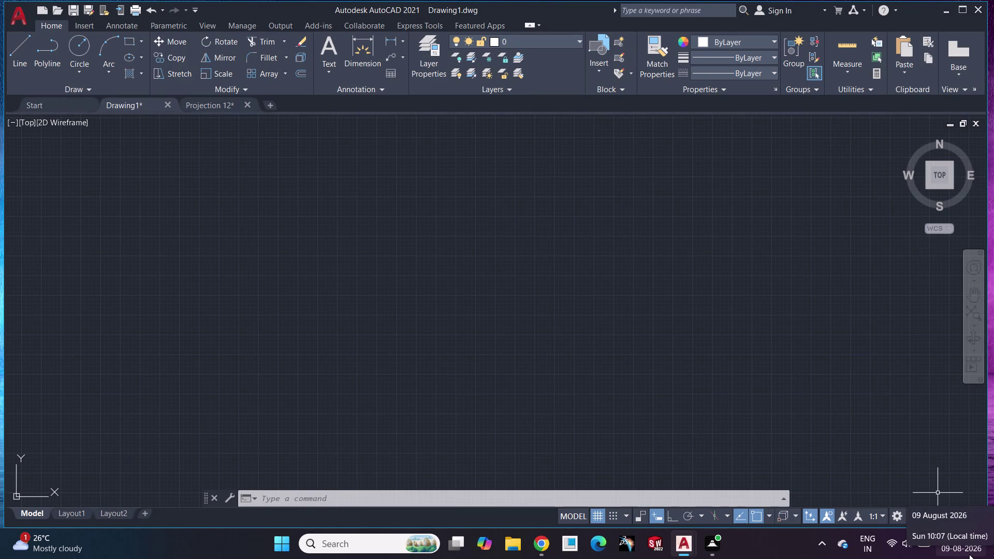
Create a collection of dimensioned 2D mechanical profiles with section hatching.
Draw the outer circle with radius 78.
click(74, 44)
click(370, 268)
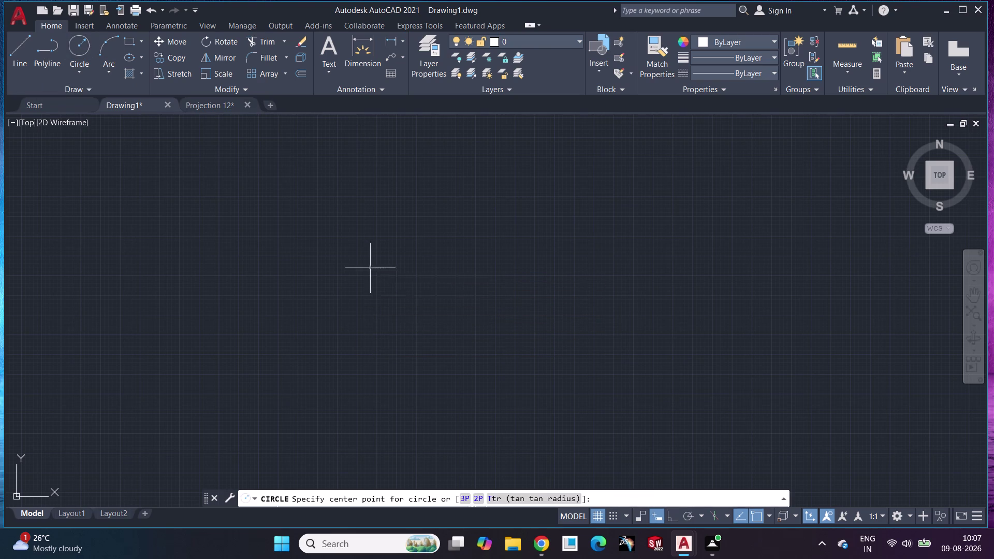
scroll(up, 3)
scroll(down, 3)
scroll(up, 3)
middle_drag(394, 312, 420, 346)
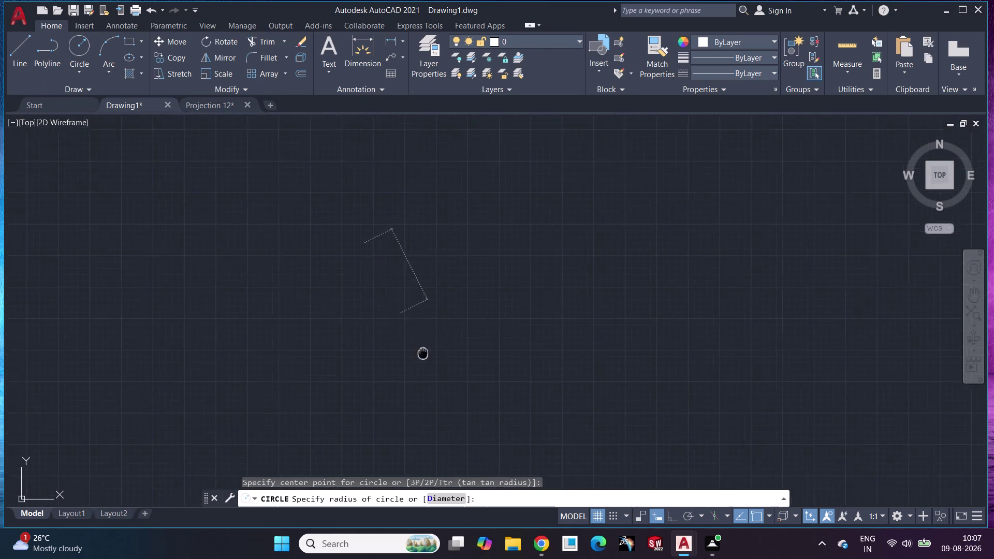
middle_drag(419, 346, 446, 401)
scroll(down, 3)
scroll(down, 3)
middle_drag(444, 386, 418, 327)
scroll(up, 3)
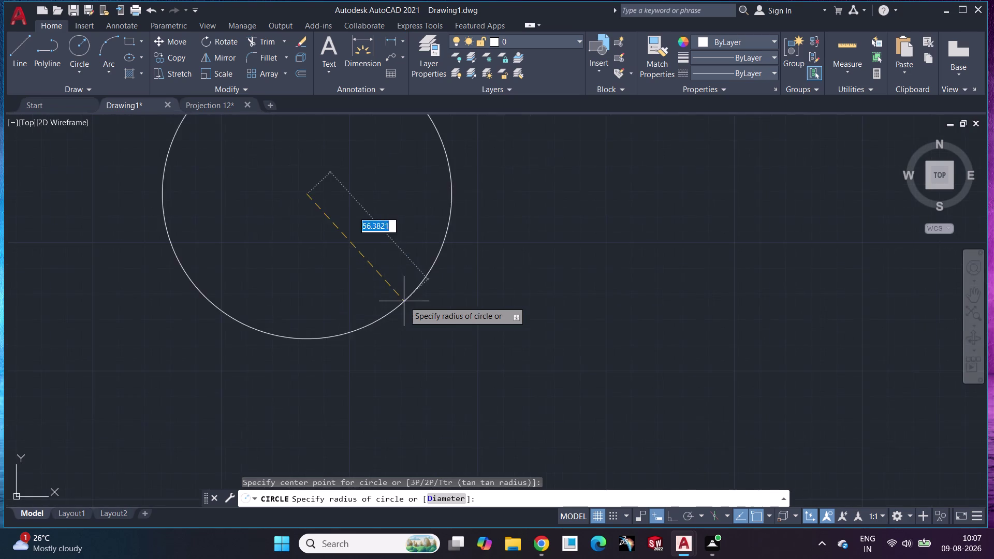
middle_drag(404, 301, 465, 371)
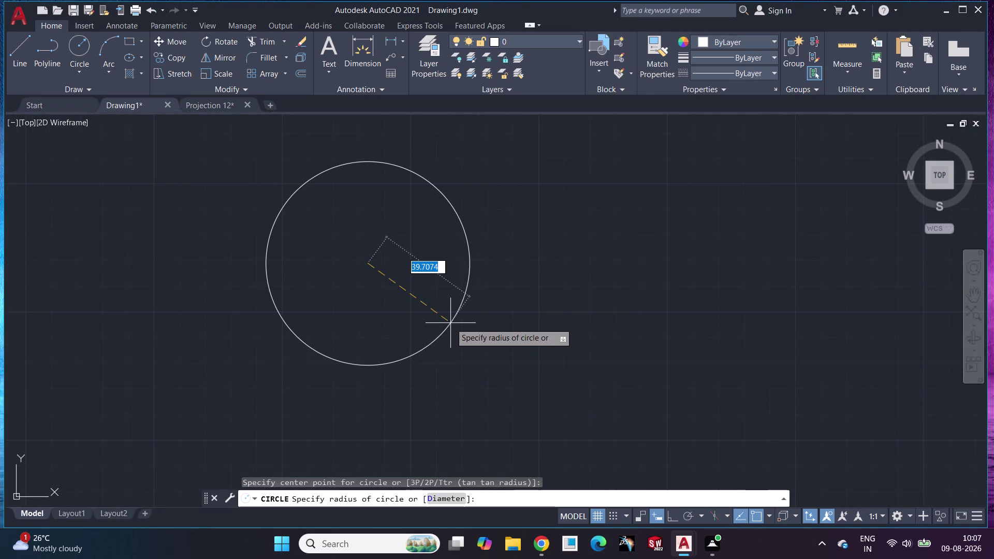
text(78)
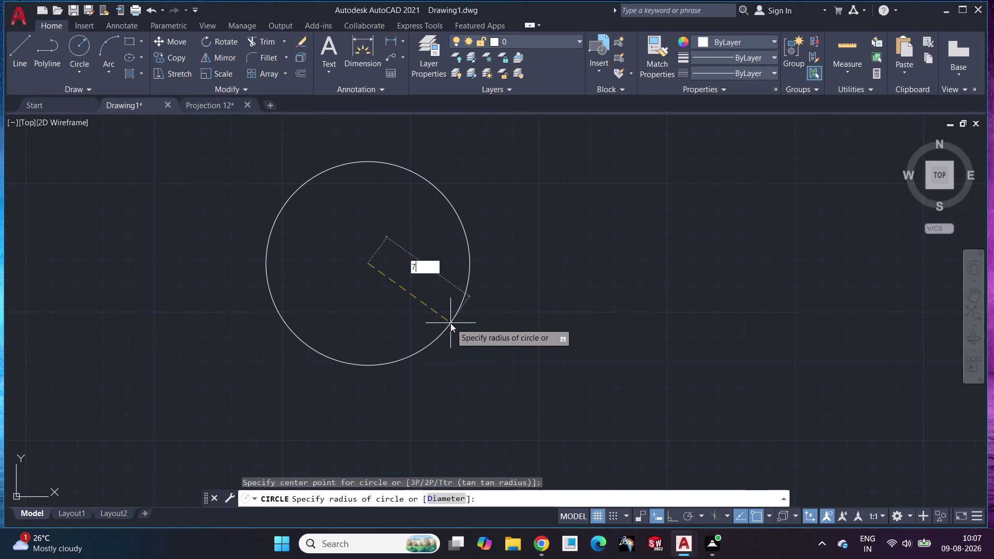
key(Return)
scroll(down, 3)
scroll(up, 3)
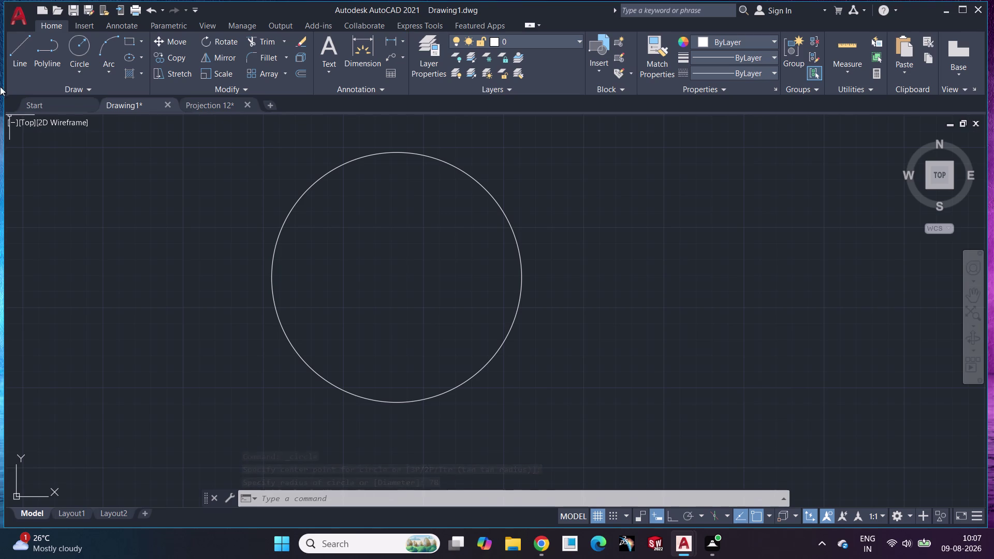
Add a radius-58 circle on the same center as the first circle.
click(87, 46)
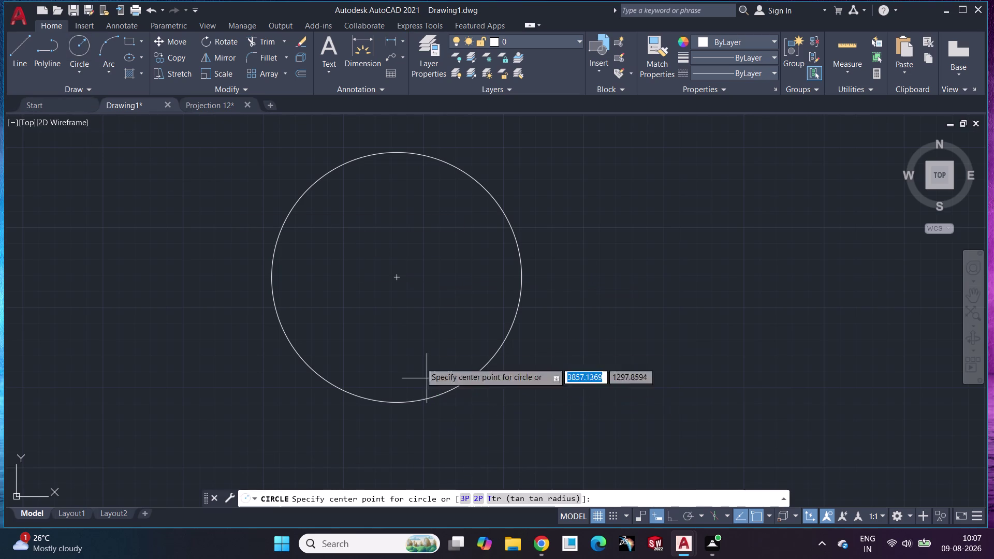
click(399, 277)
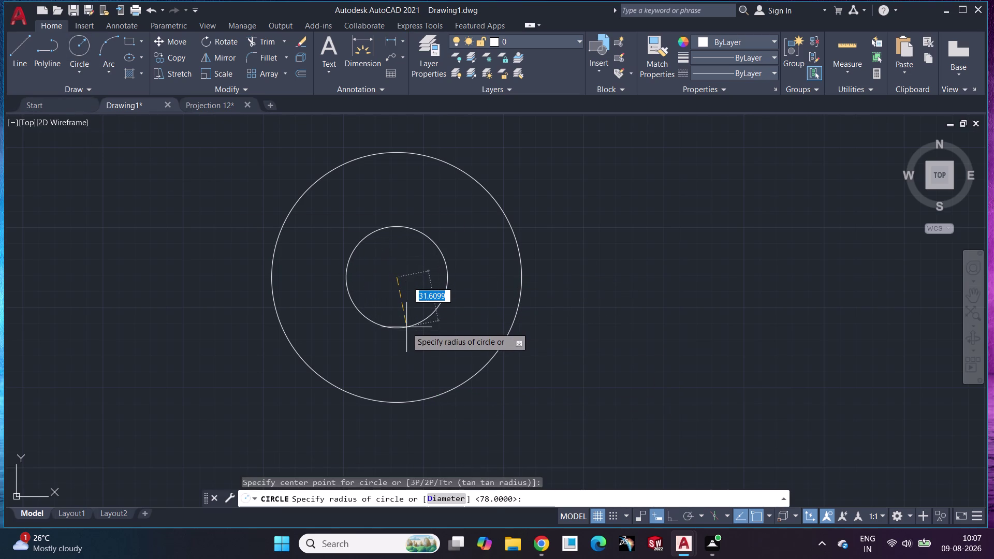
text(58)
key(Return)
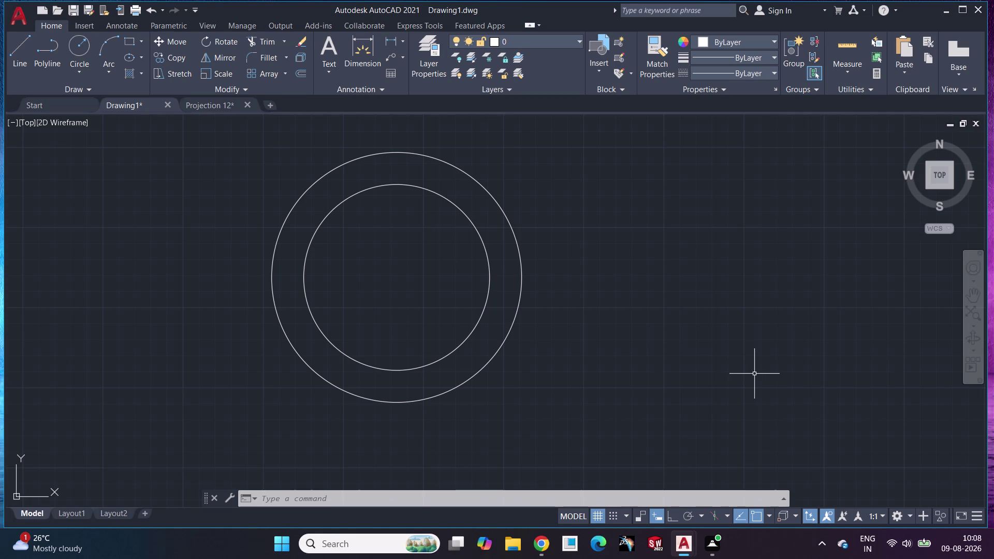
Select the inner circle, view its context menu, then clear the selection.
click(462, 210)
right_click(462, 210)
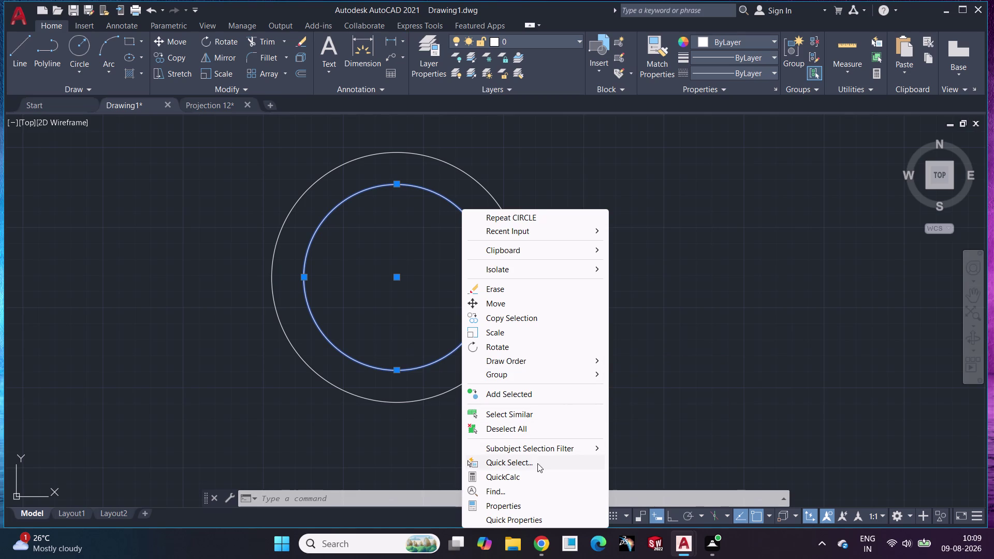
click(283, 475)
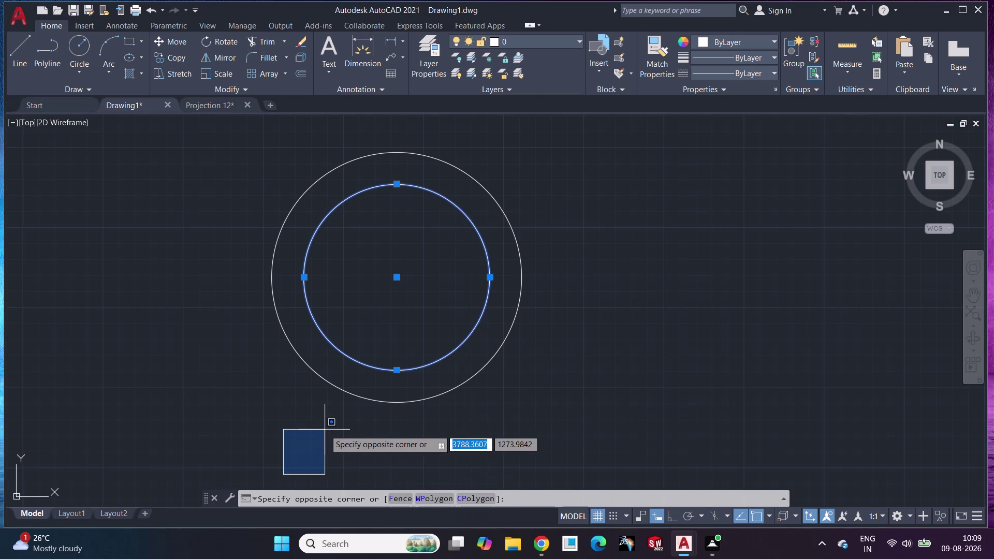
key(Escape)
key(Escape)
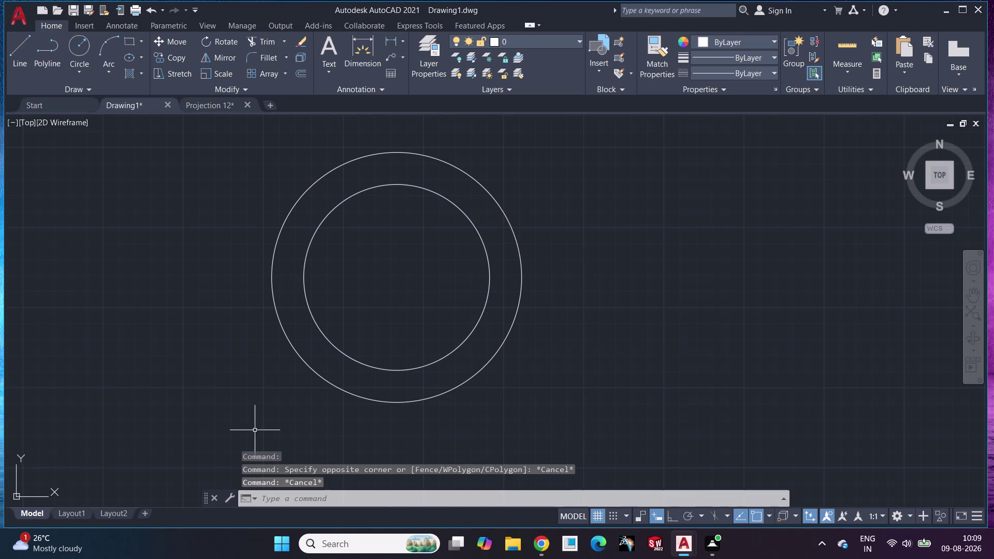
Draw the vertical center line from above to below the circles.
click(20, 48)
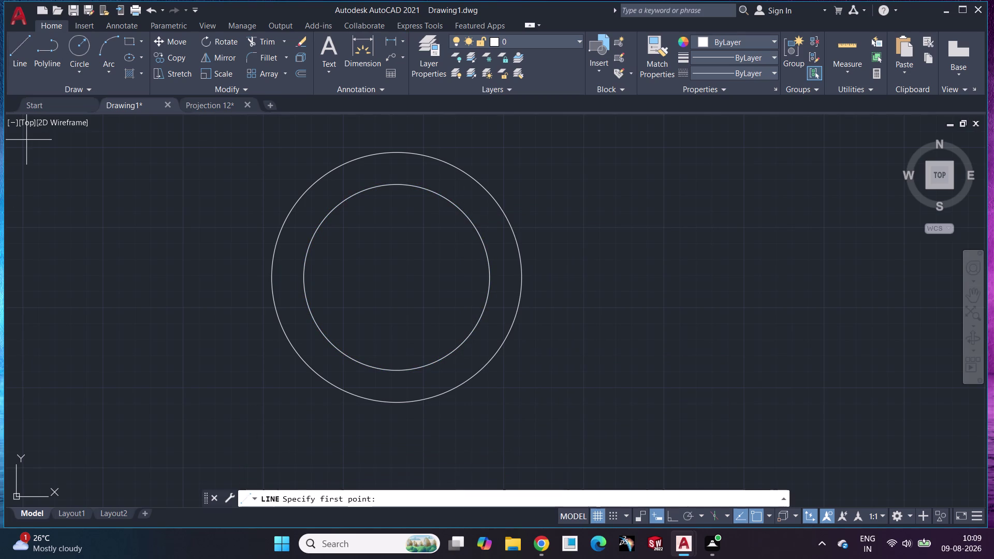
click(395, 121)
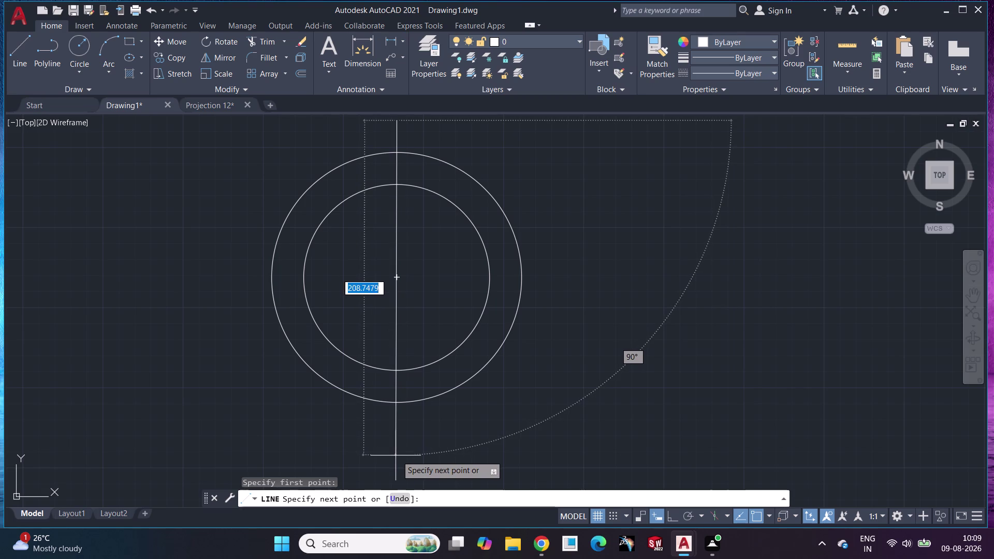
click(397, 455)
key(Escape)
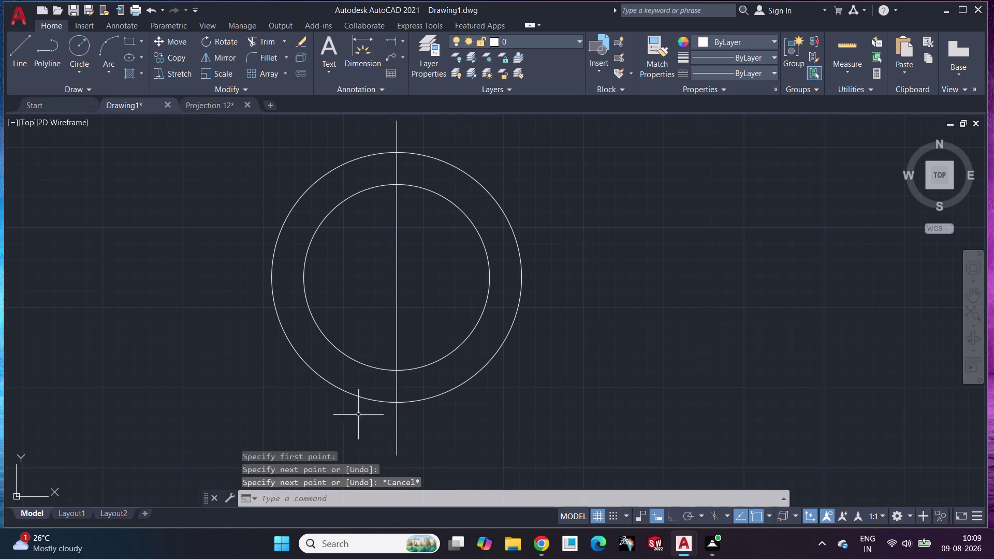
Draw the horizontal center line from left to right of the circles.
click(31, 40)
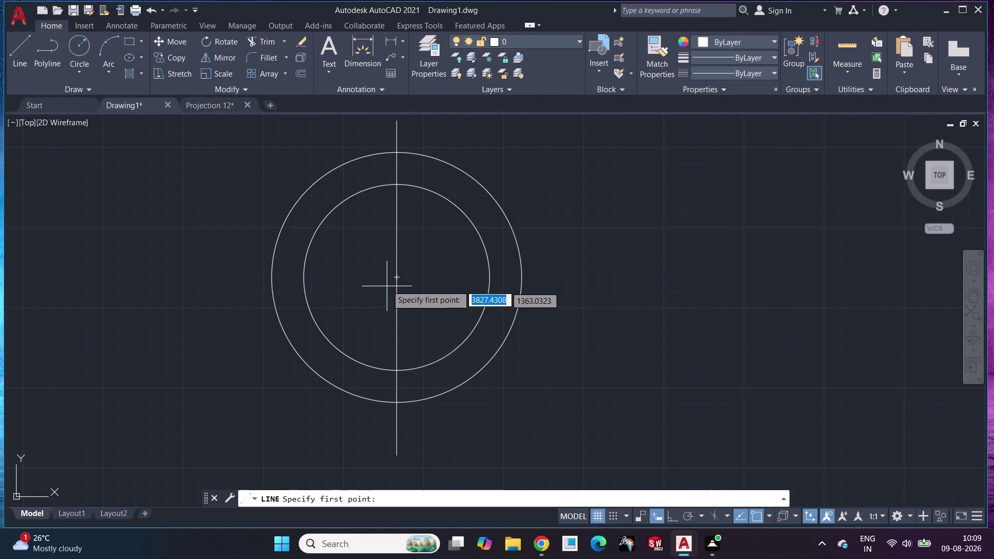
click(242, 277)
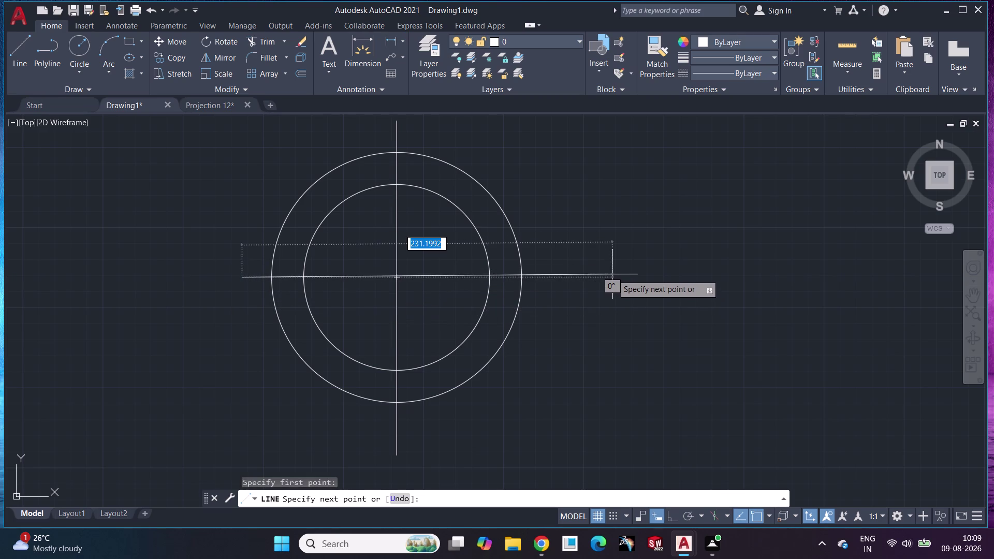
click(613, 277)
key(Escape)
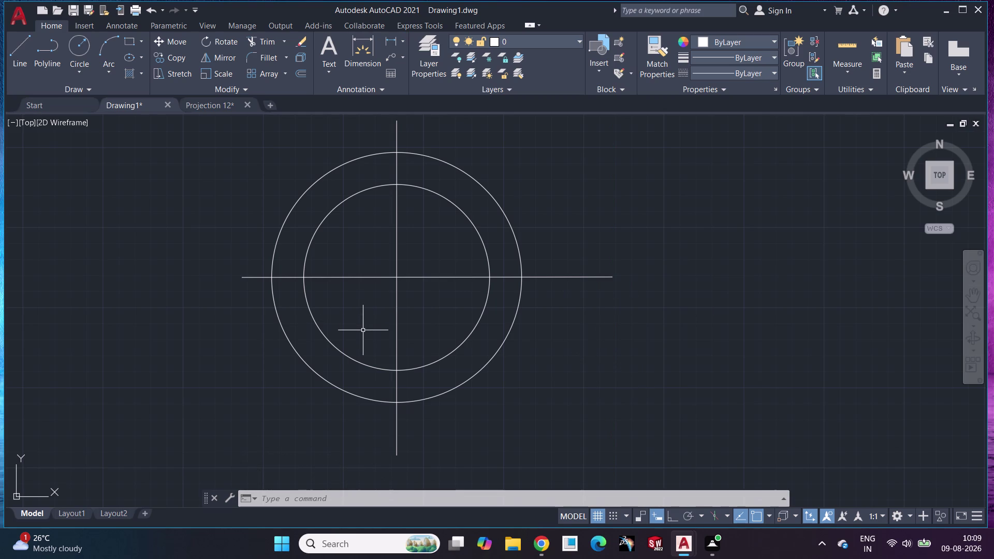
click(79, 50)
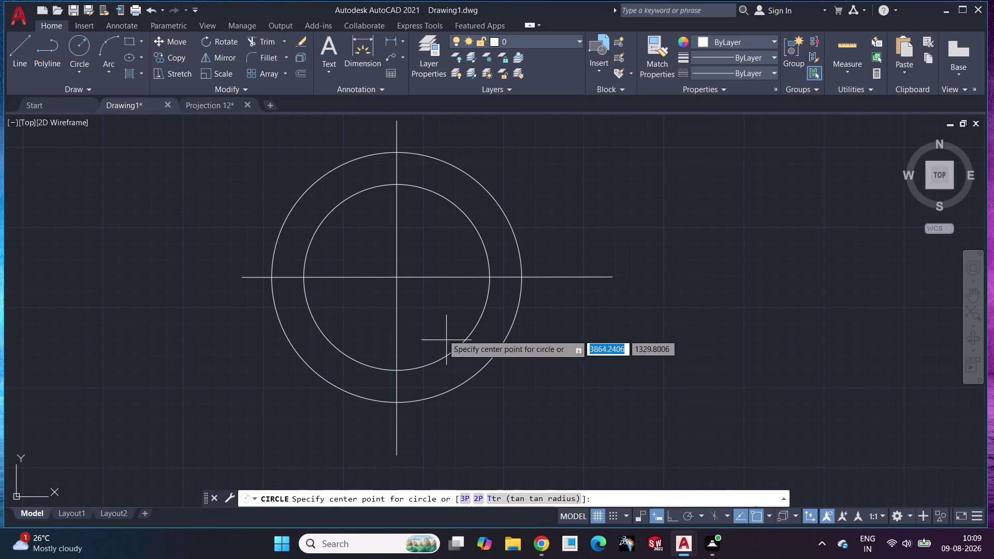
Undo a misdrawn circle and draw a radius-32 circle at the line crossing.
click(394, 277)
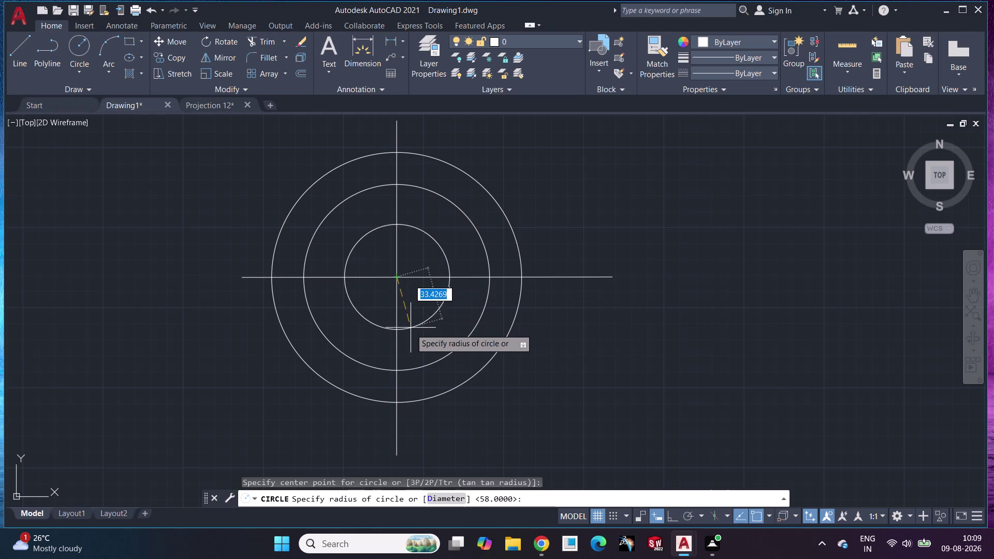
click(411, 330)
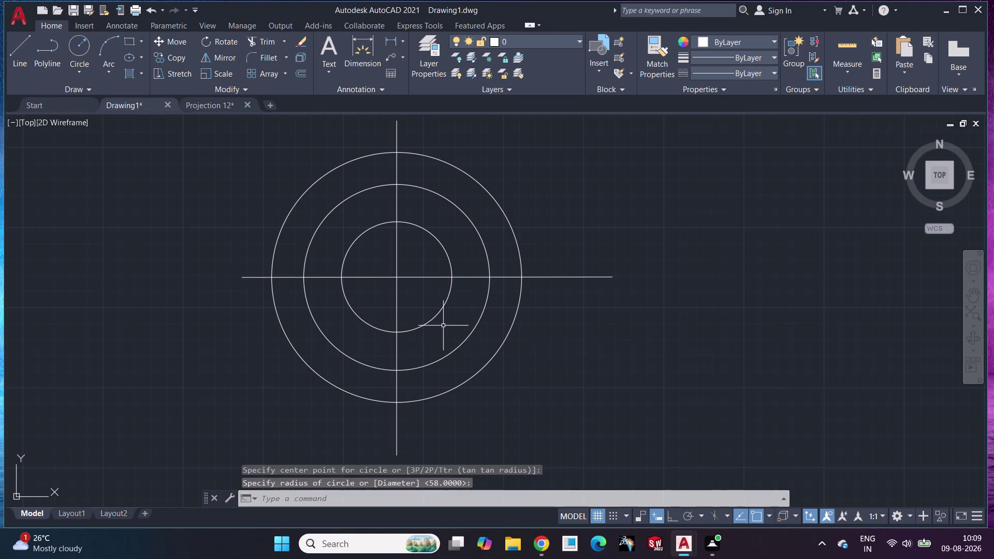
key(ctrl+z)
click(66, 53)
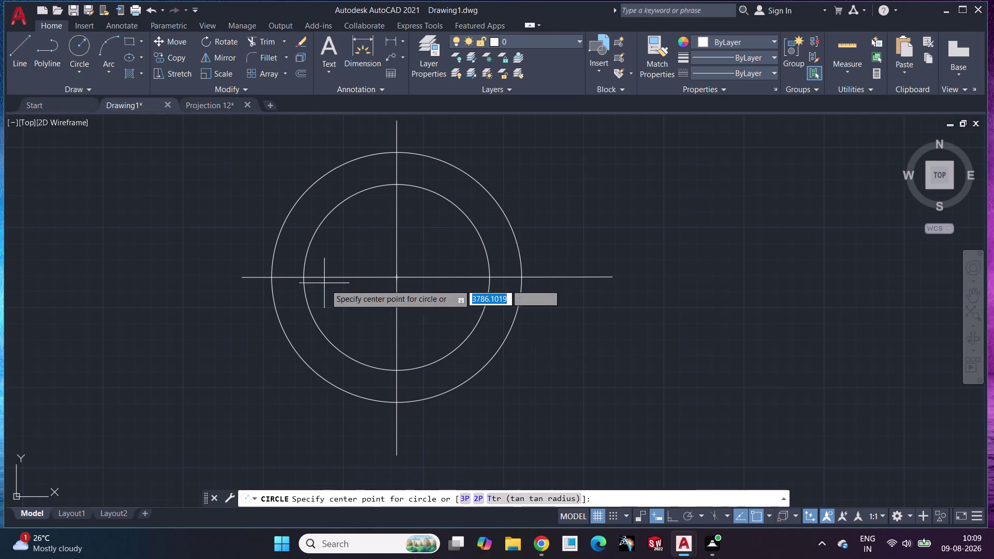
click(396, 279)
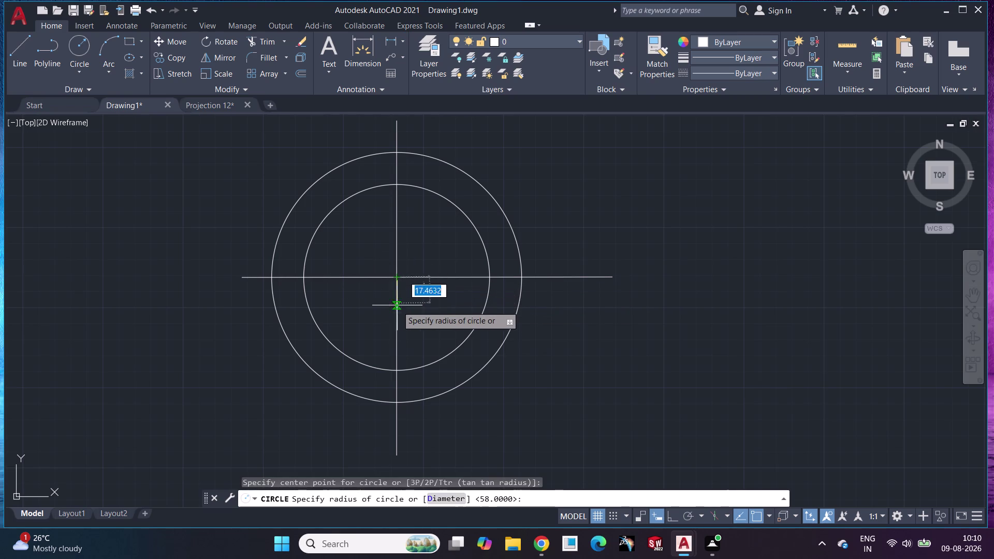
text(32)
key(Return)
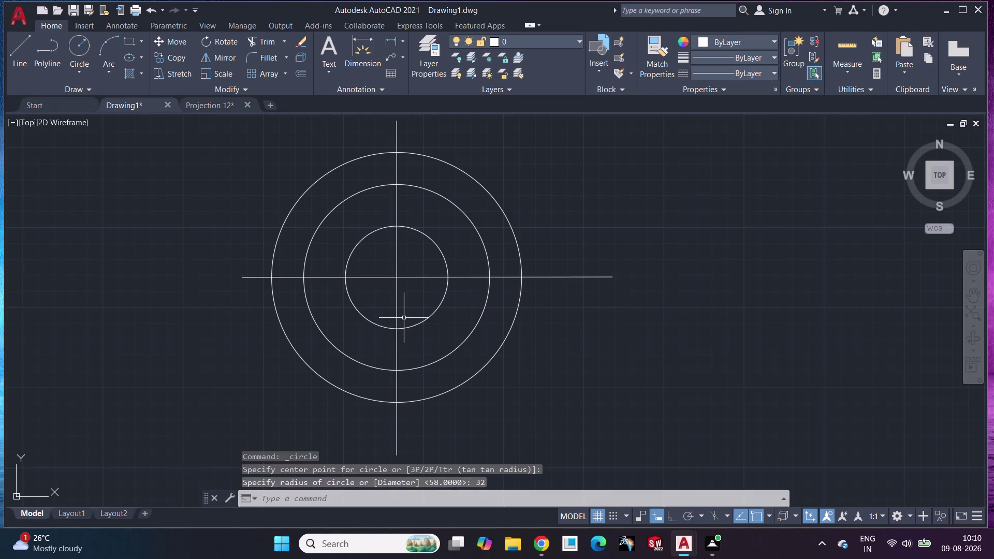
Draw a radius-14 circle centred near the top of the vertical center line.
click(75, 51)
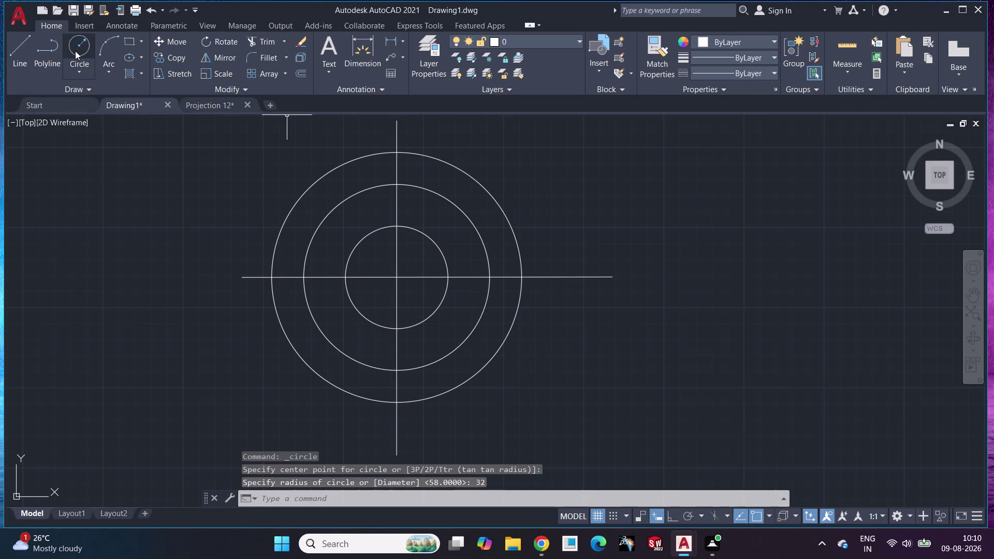
click(397, 183)
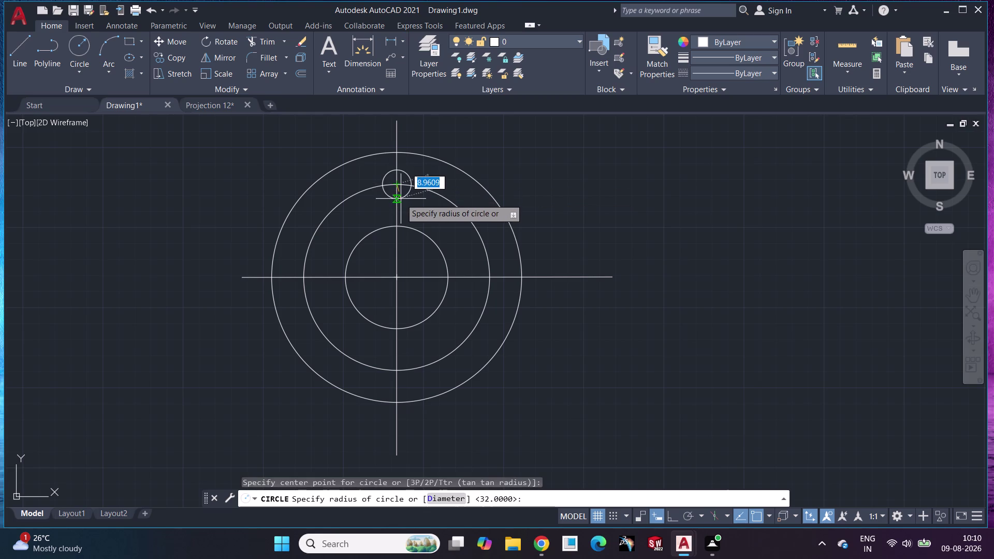
text(14)
key(Return)
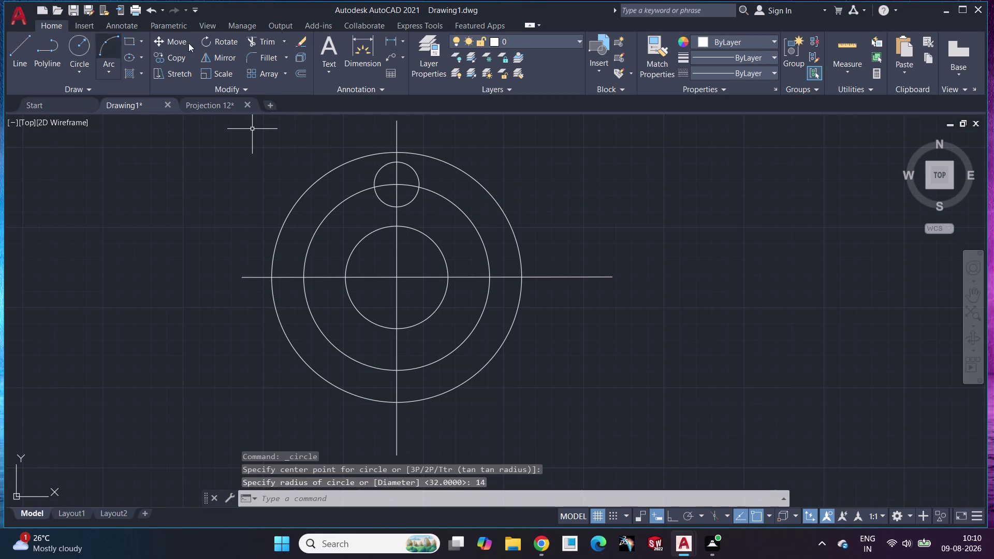
click(358, 51)
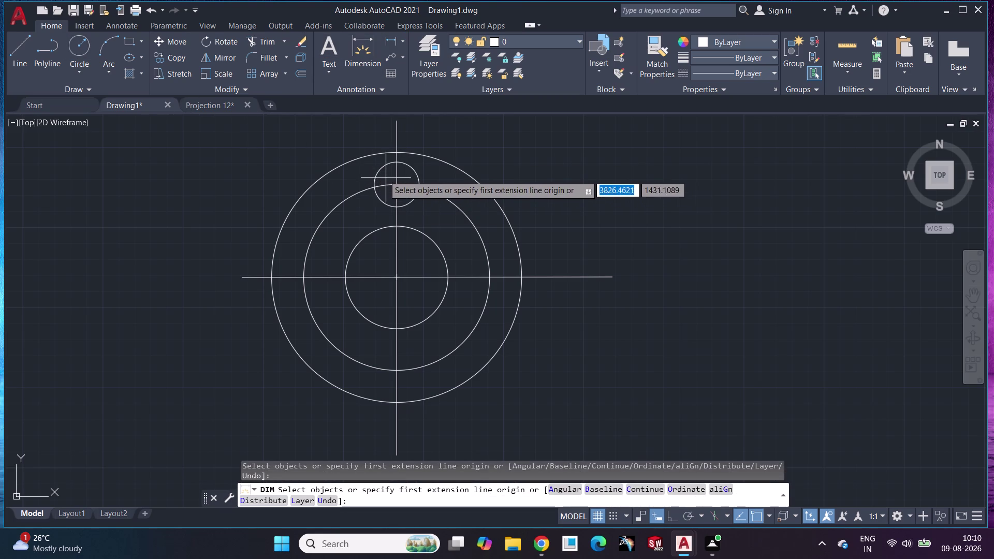
Cancel the diameter dimension and erase all four circles, leaving only the center lines.
click(384, 168)
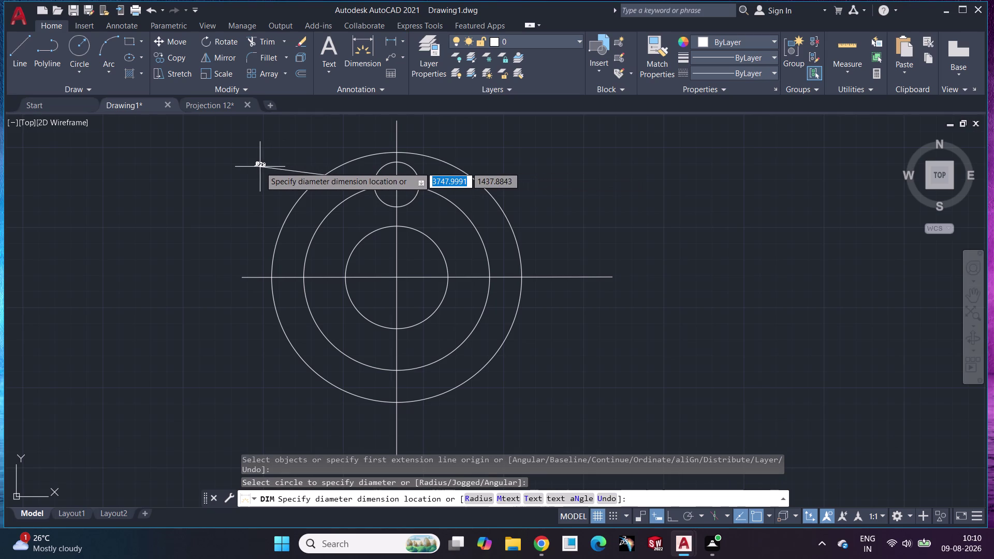
key(Escape)
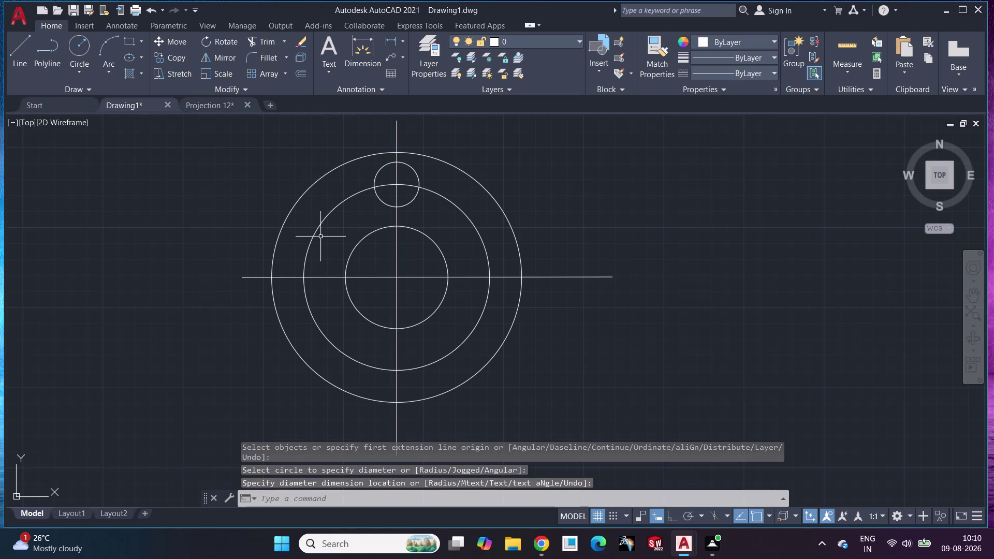
click(381, 201)
key(Delete)
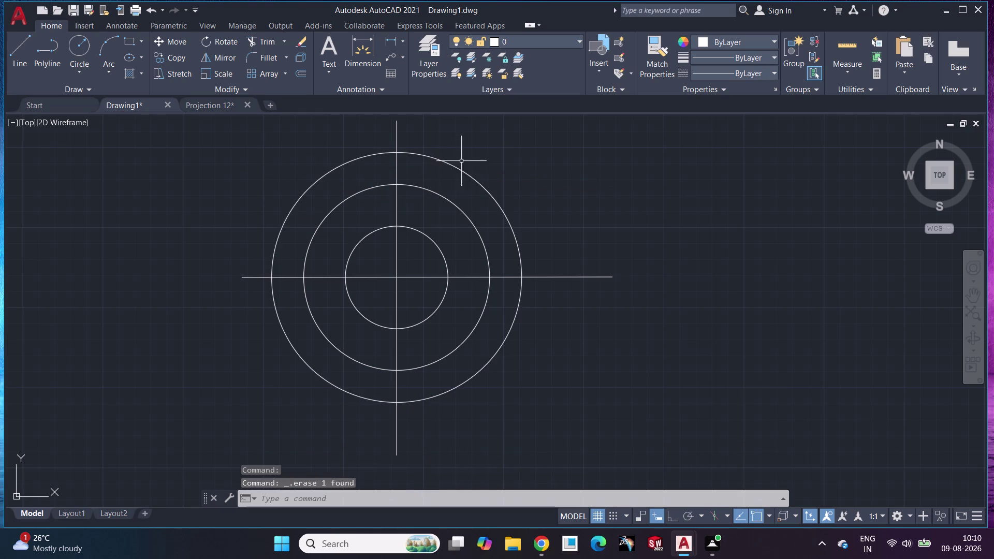
click(456, 168)
key(Delete)
click(431, 193)
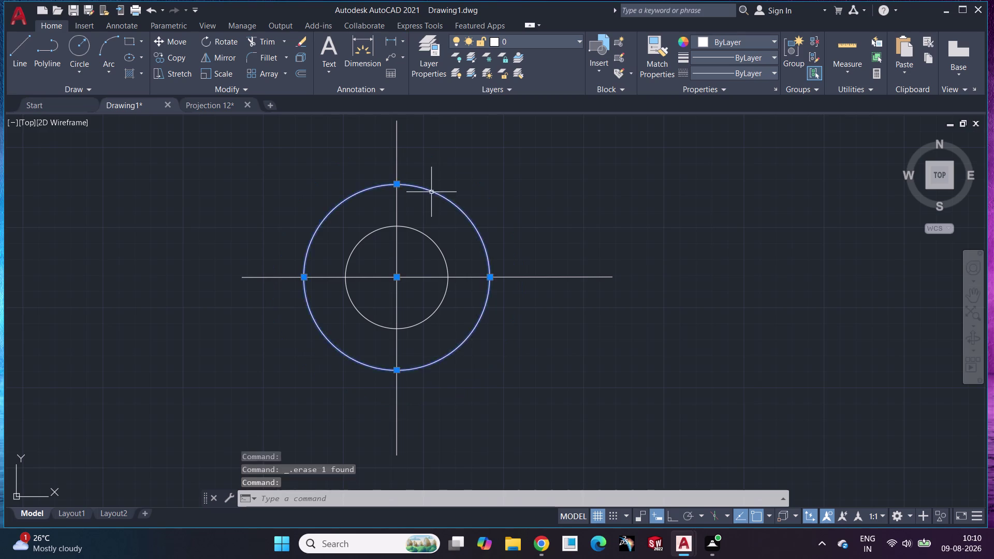
key(Delete)
click(427, 235)
key(Delete)
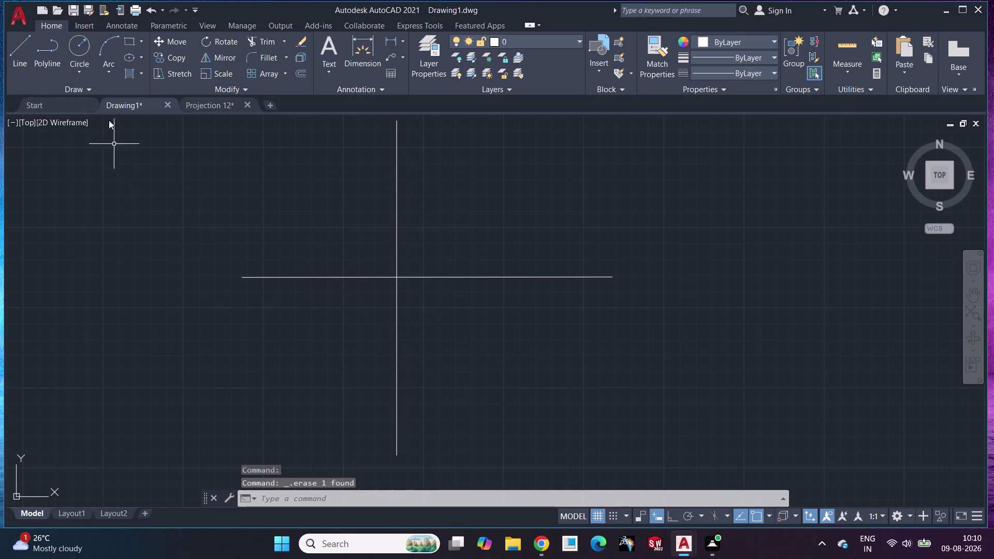
Draw a diameter-78 circle at the line crossing using Center, Diameter.
click(86, 72)
click(92, 114)
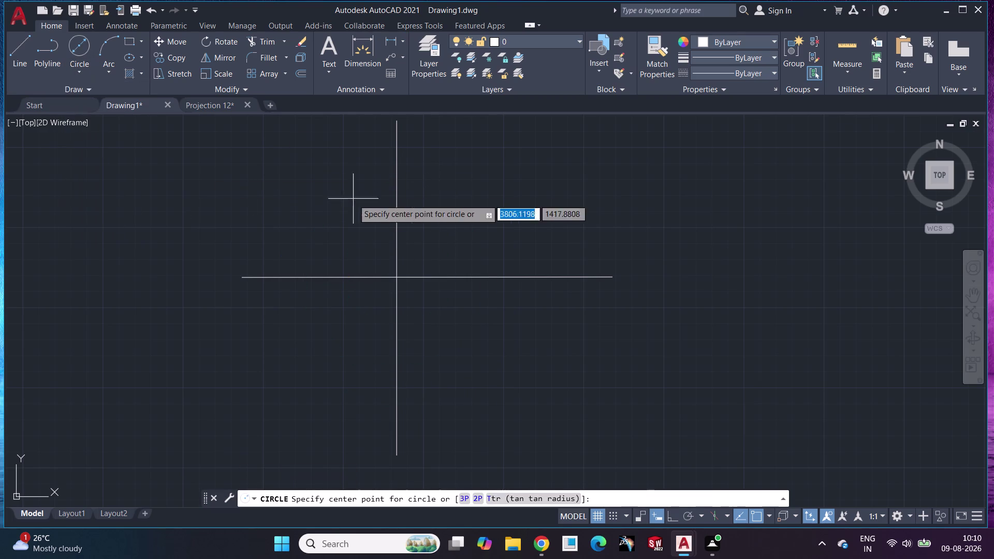
click(397, 277)
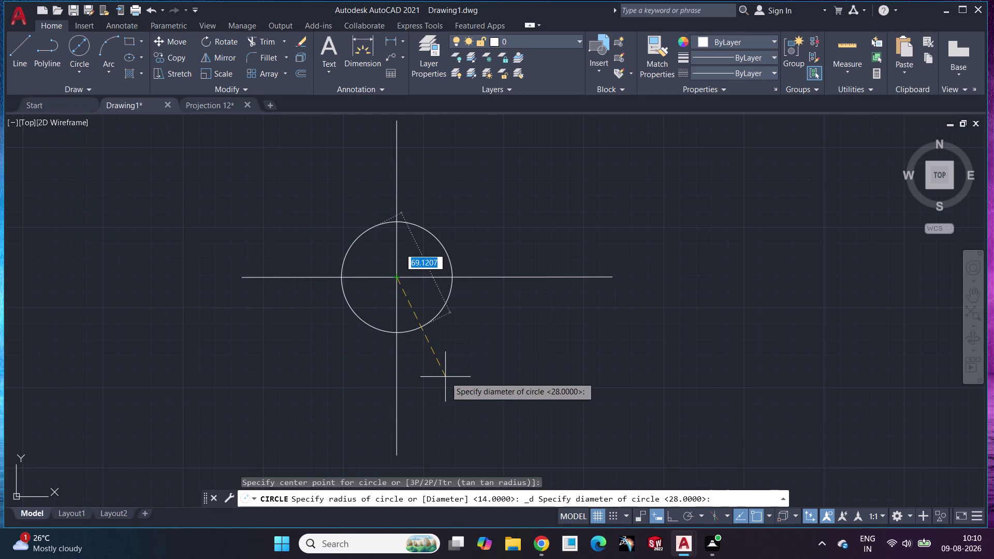
text(78)
key(Return)
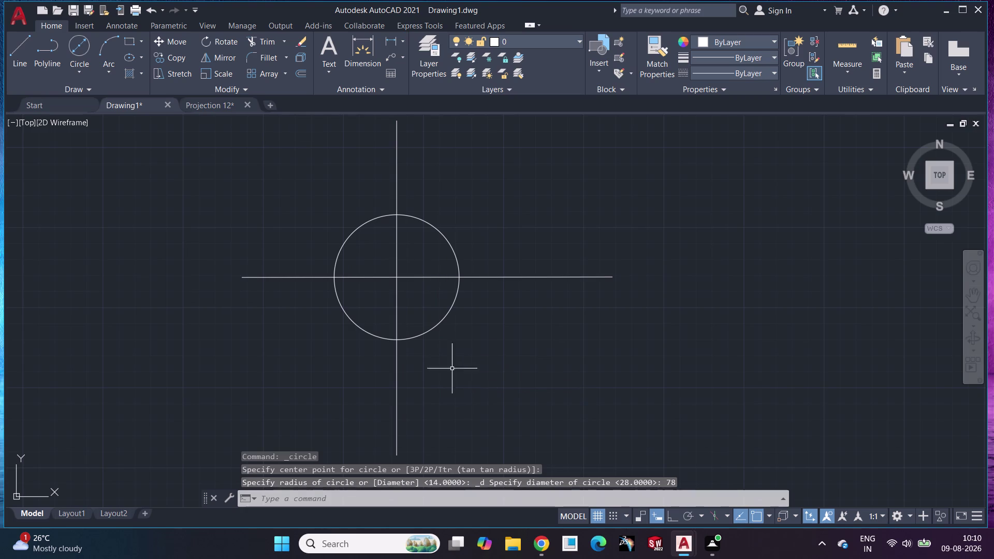
scroll(down, 3)
scroll(up, 3)
middle_drag(361, 287, 503, 356)
scroll(down, 3)
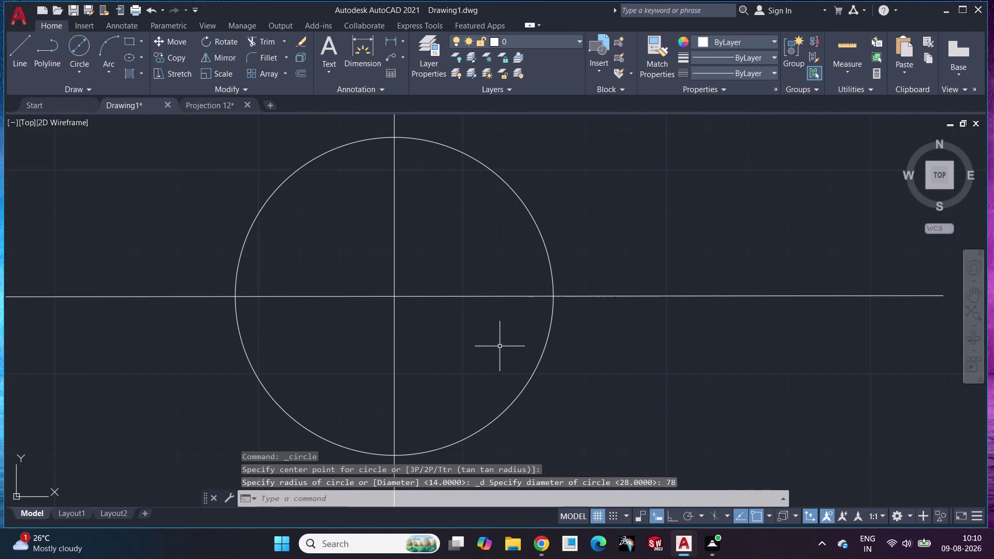
scroll(up, 3)
scroll(down, 3)
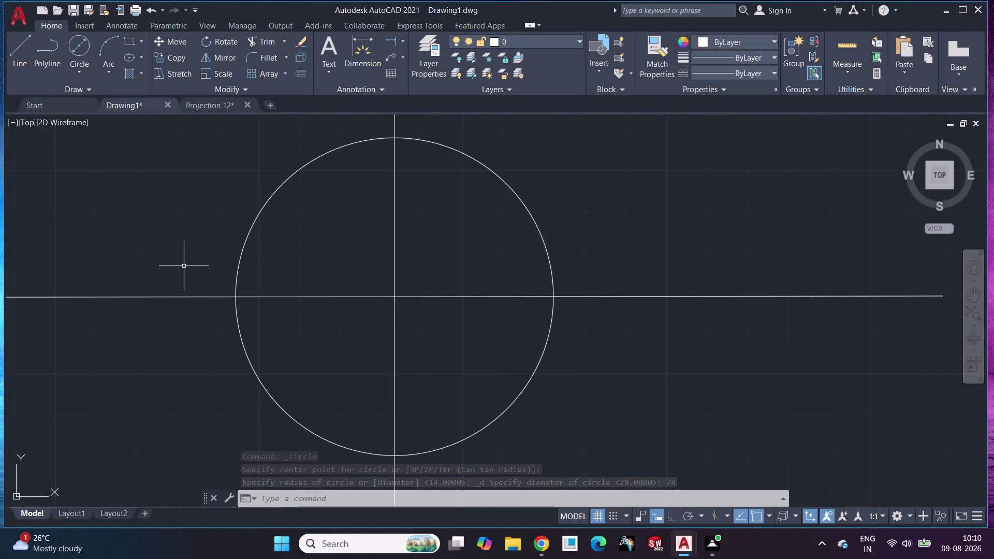
Add concentric circles of diameter 58 and 32 at the crossing.
click(372, 52)
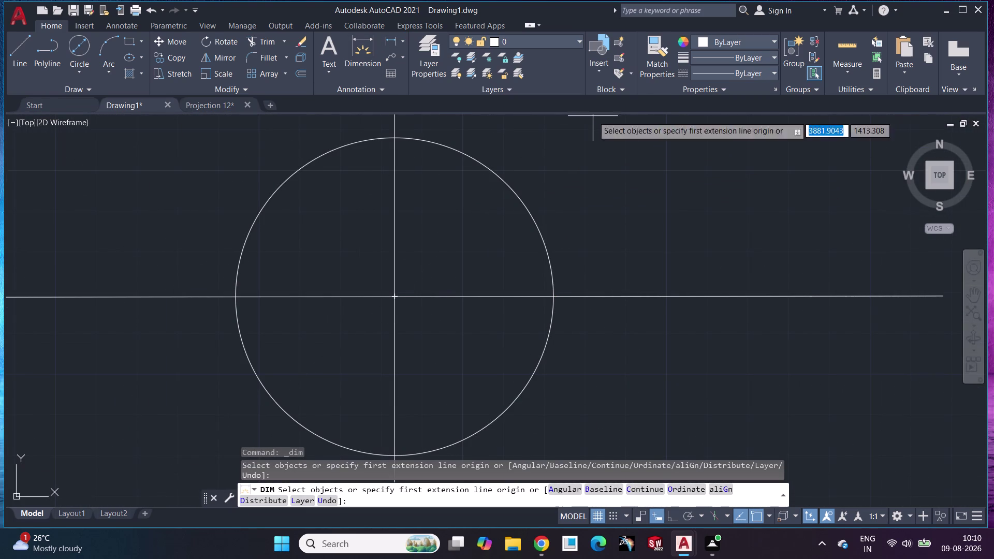
key(Escape)
drag(72, 45, 81, 52)
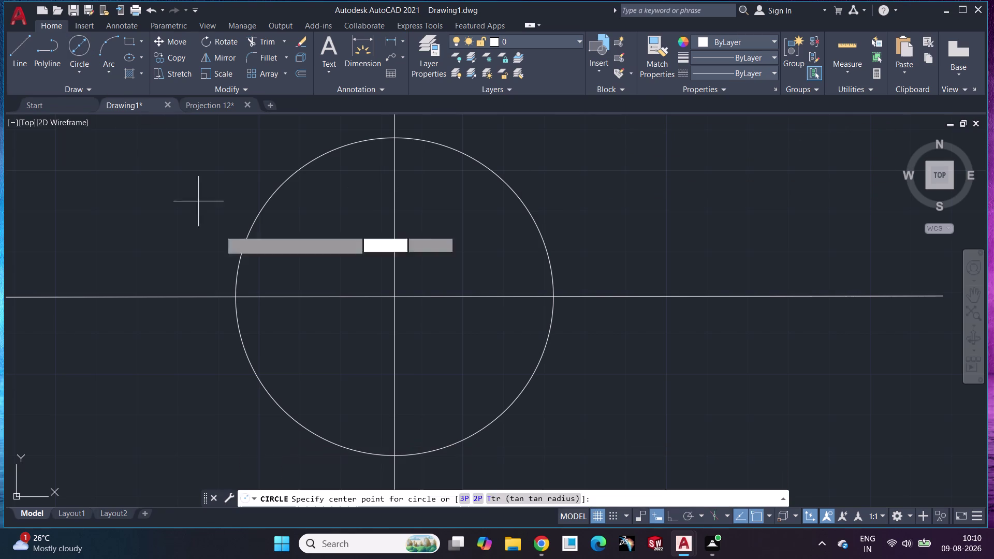
click(394, 294)
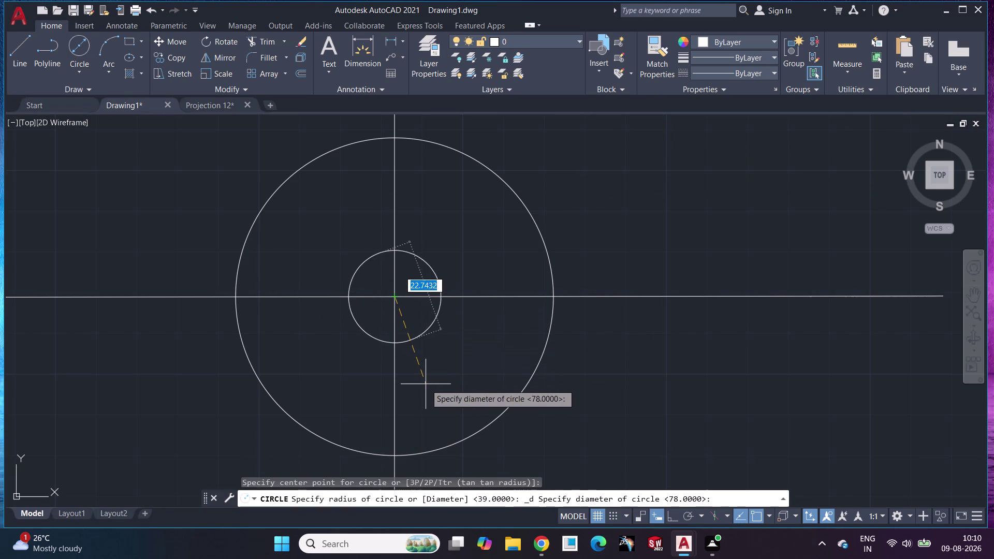
text(58)
key(Return)
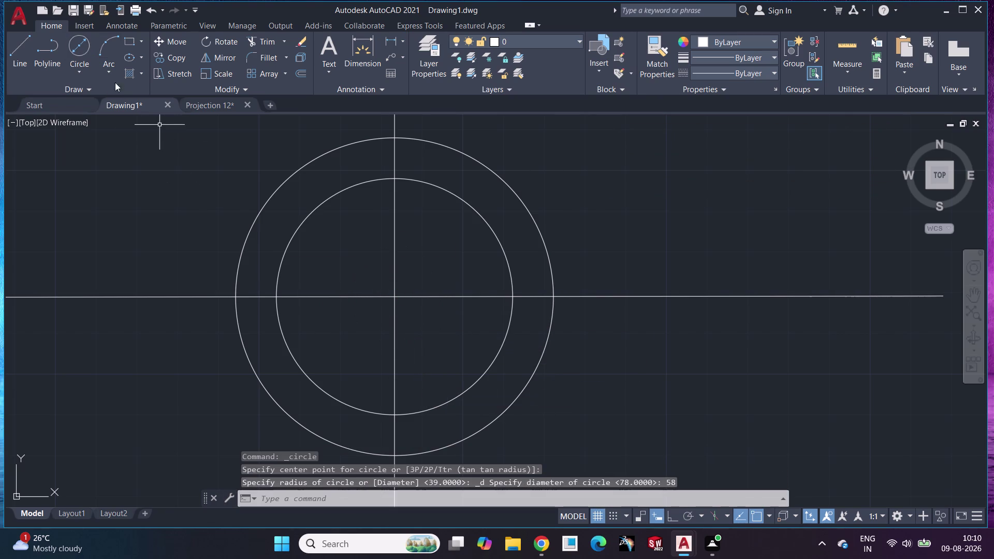
click(67, 44)
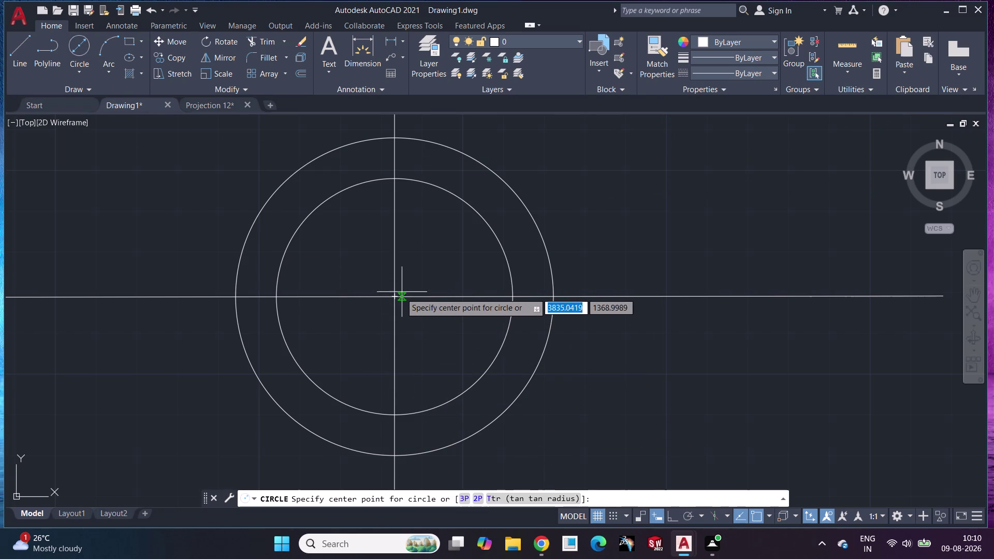
click(394, 299)
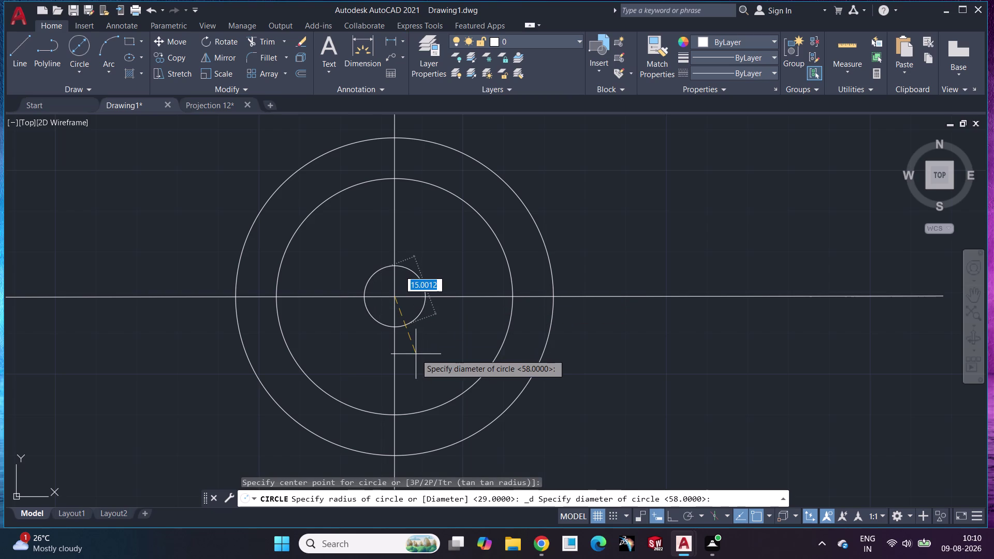
text(32)
key(Return)
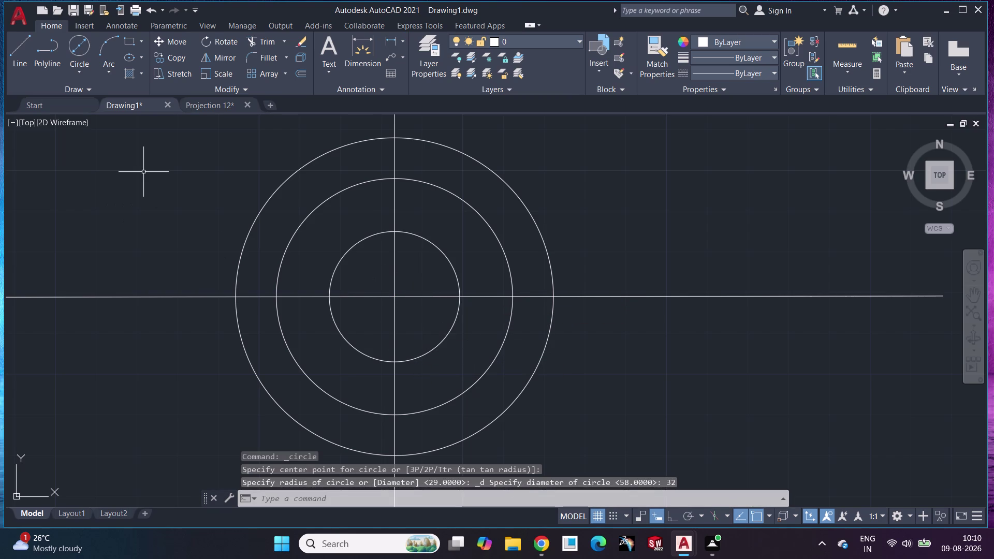
Draw a diameter-14 circle at the top of the 58-diameter circle.
click(76, 42)
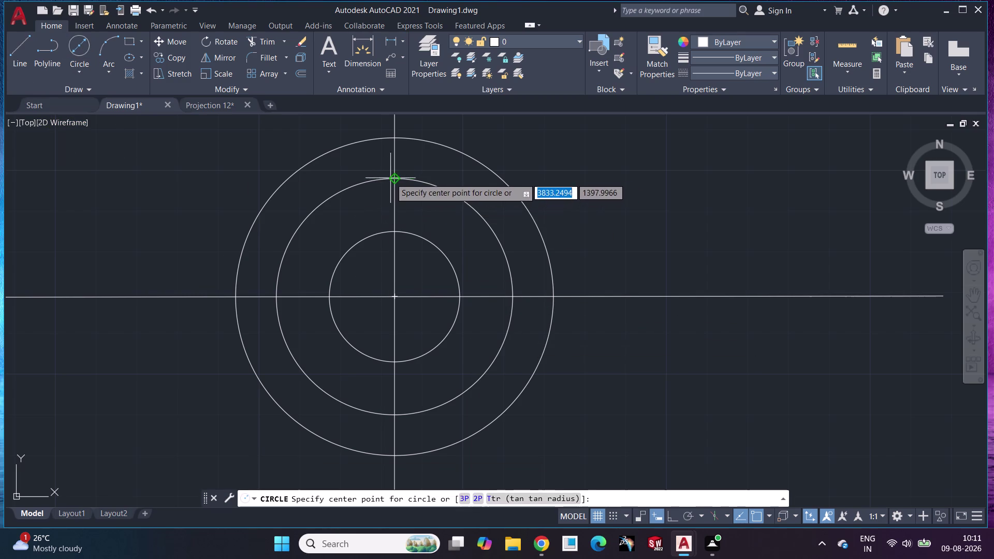
click(394, 178)
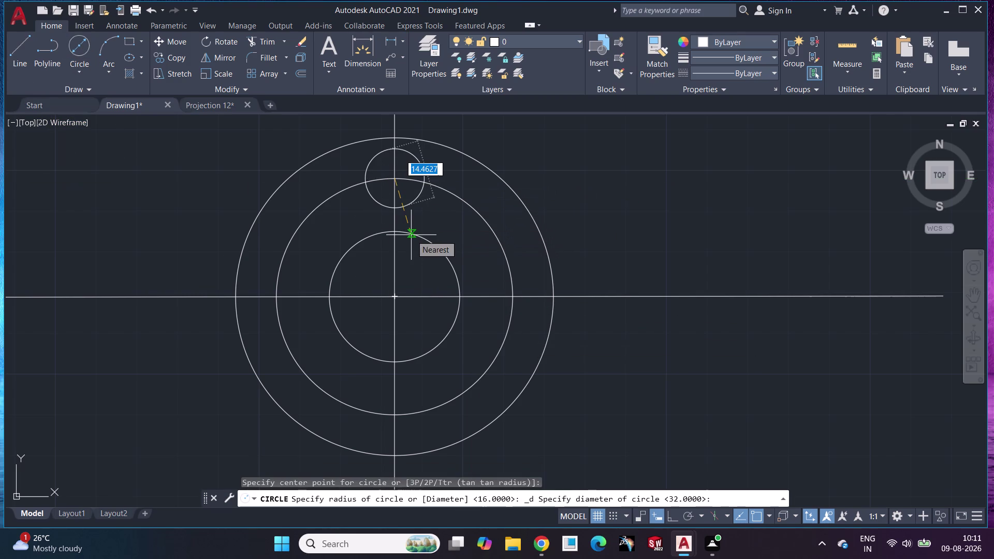
text(14)
key(Return)
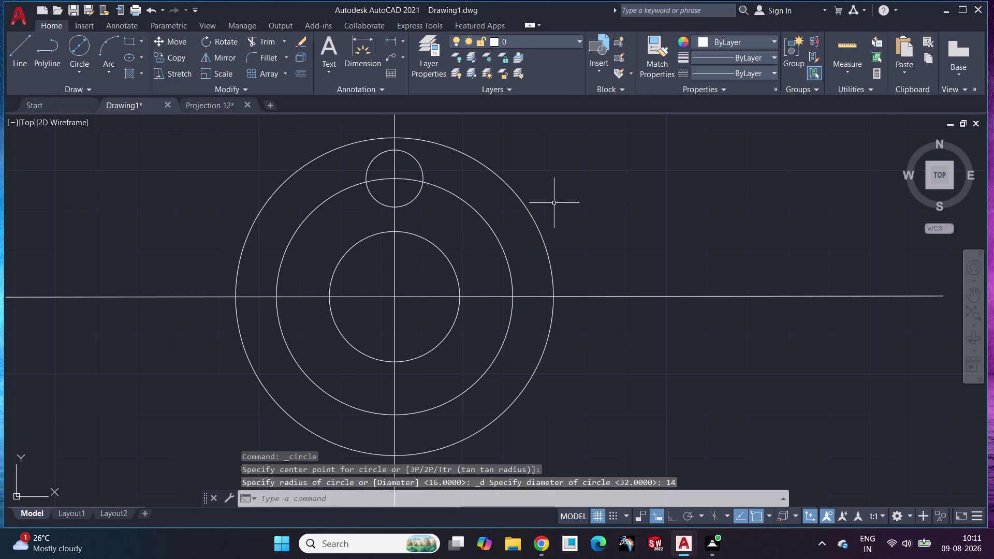
click(631, 193)
key(Escape)
key(Escape)
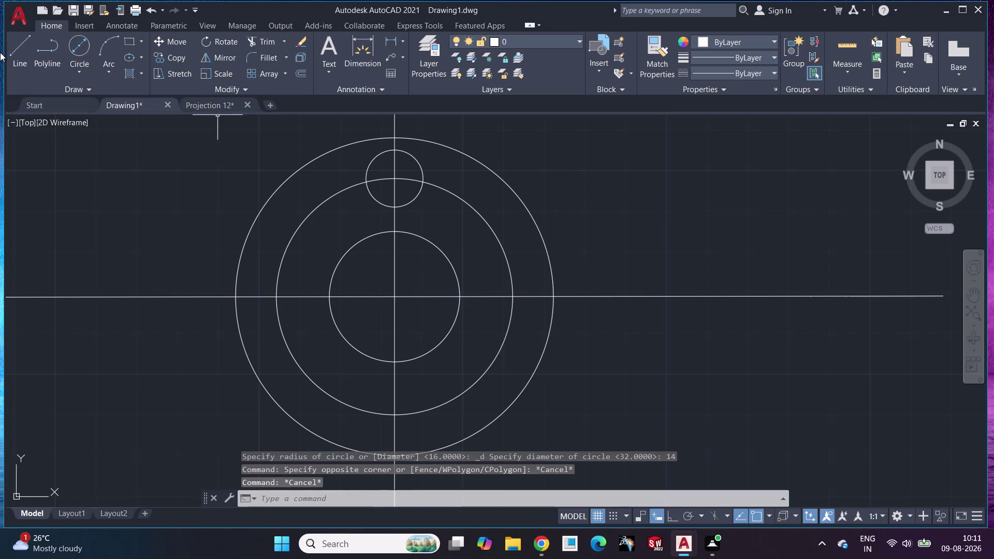
click(13, 43)
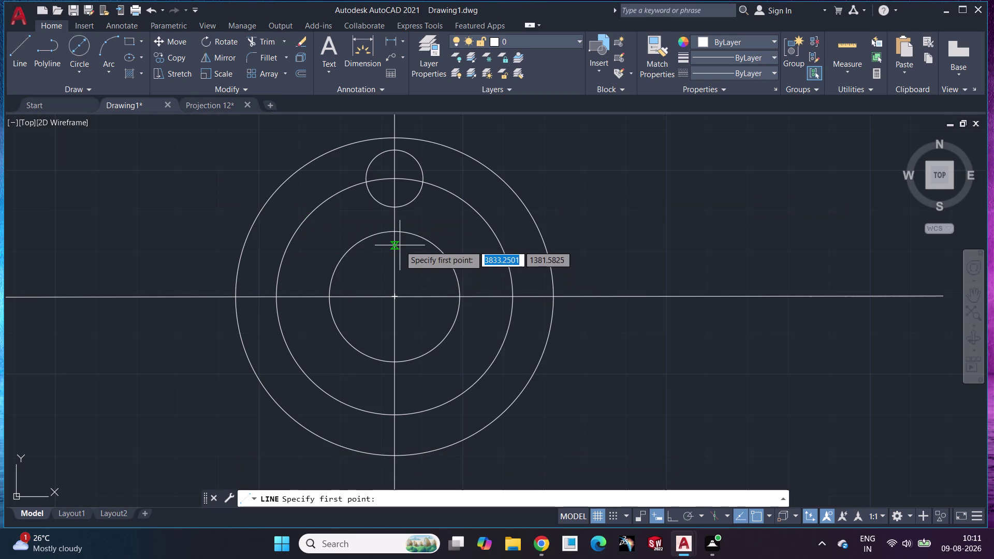
Zoom to the small top circle and draw a vertical line from it past the inner circle.
scroll(down, 3)
scroll(up, 3)
middle_drag(377, 200, 522, 388)
middle_drag(459, 250, 475, 268)
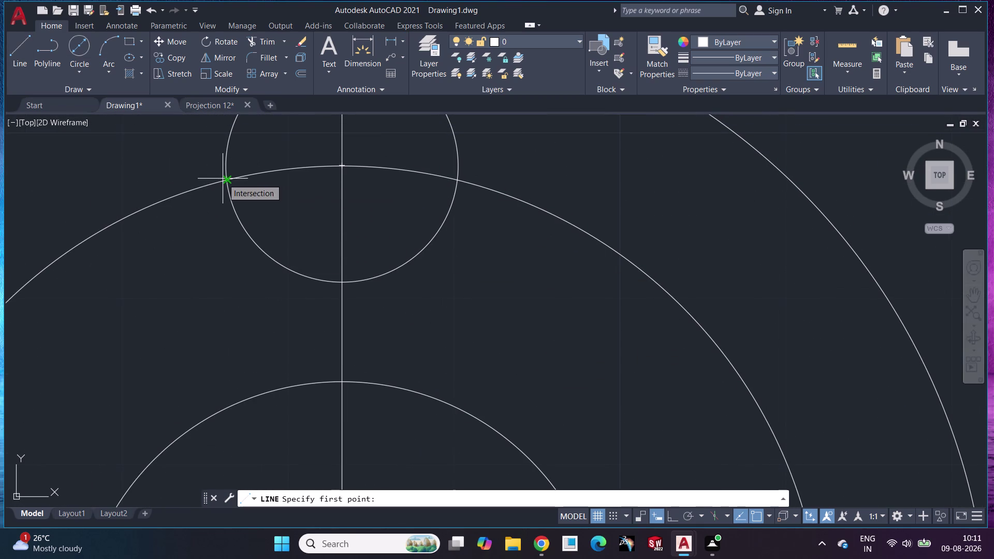
click(302, 276)
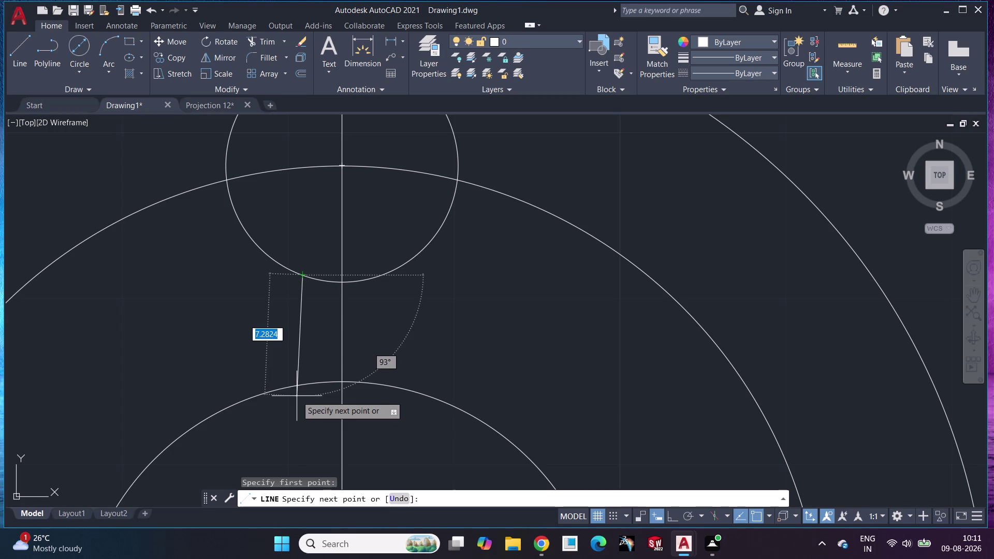
click(303, 396)
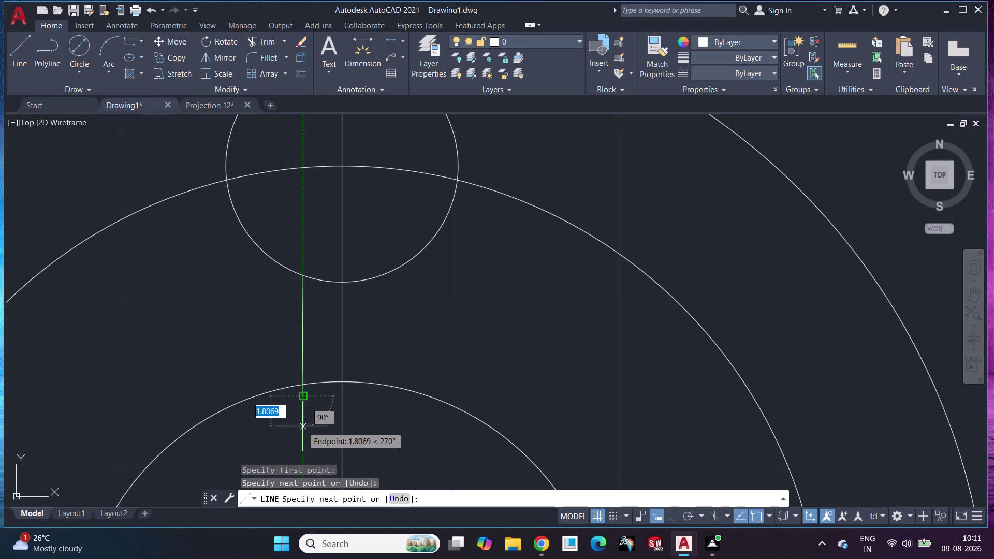
key(Escape)
click(366, 58)
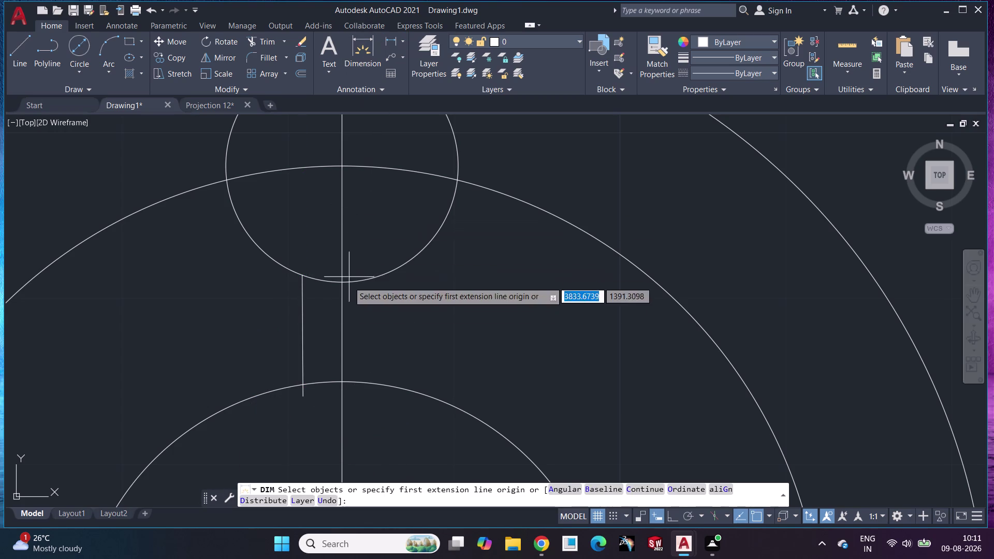
click(341, 311)
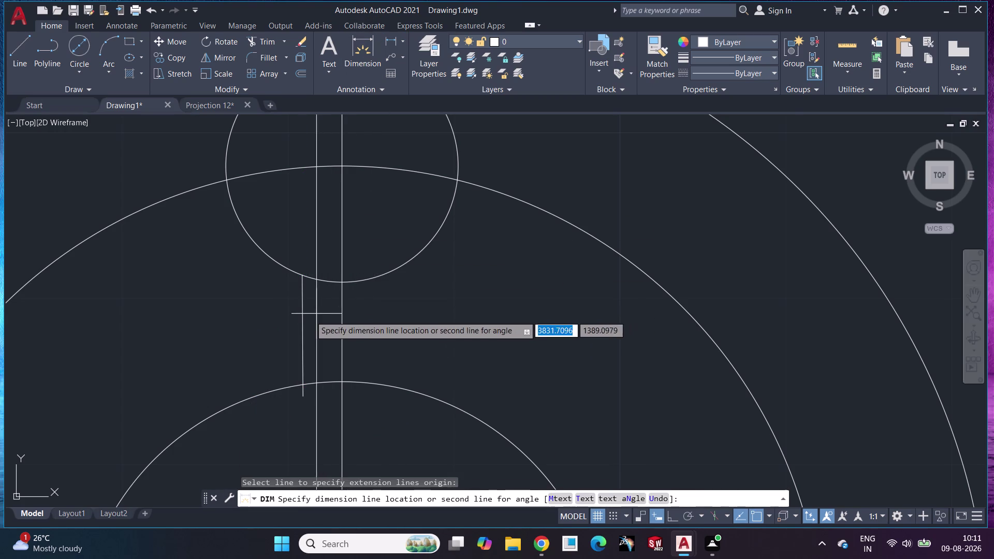
click(303, 322)
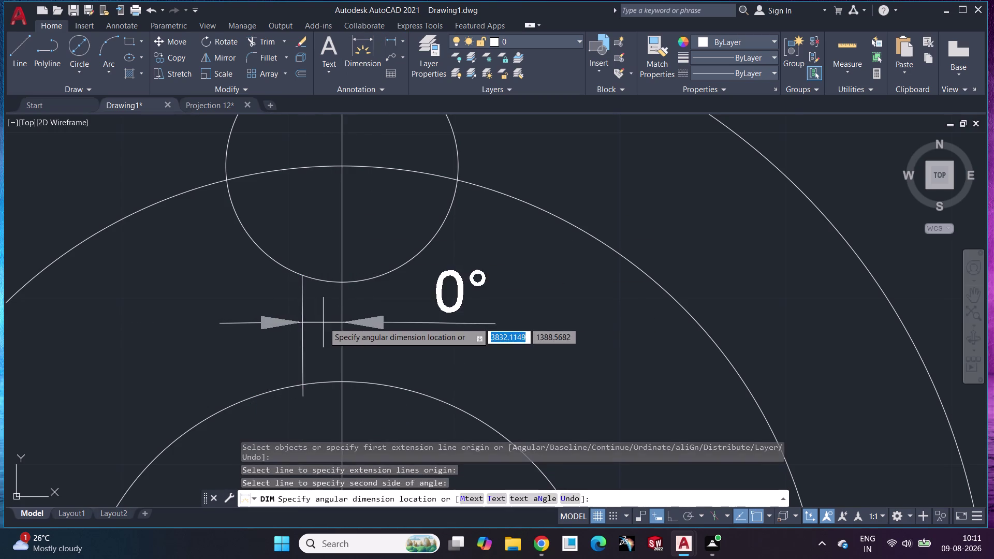
click(326, 309)
key(Escape)
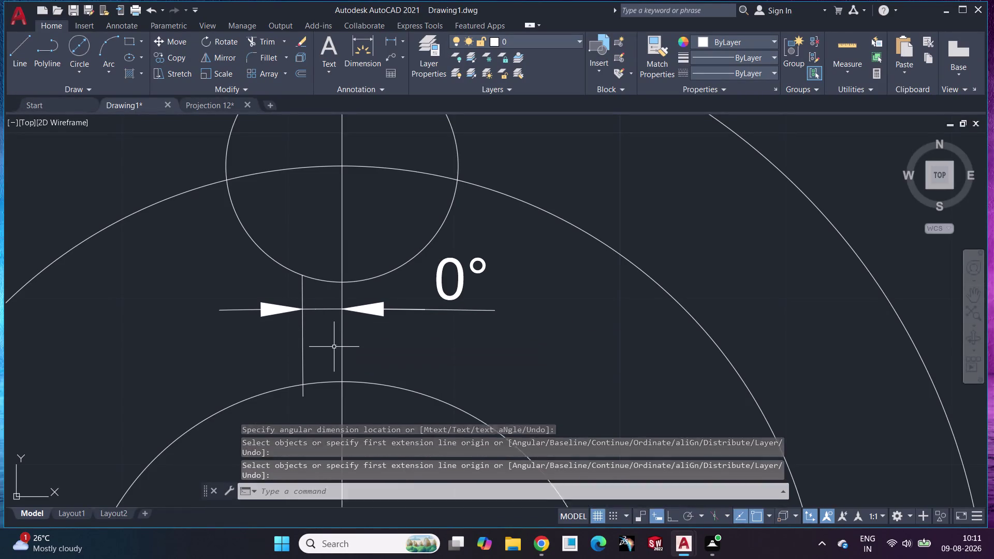
key(ctrl+z)
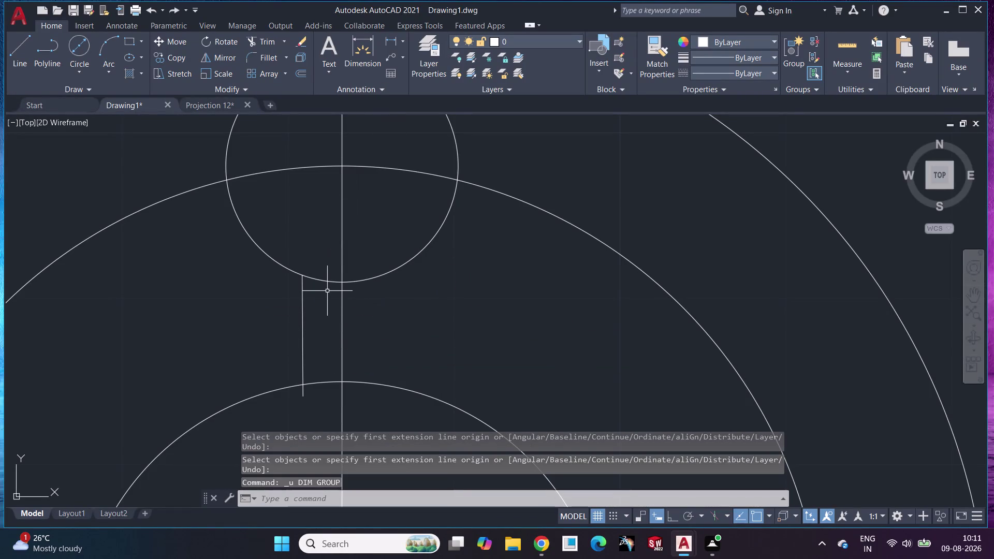
click(385, 44)
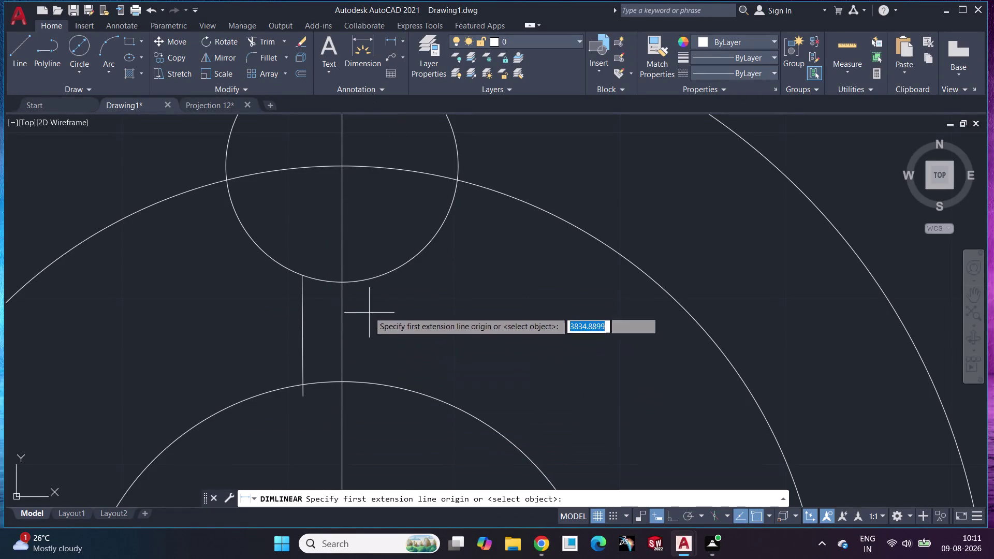
click(342, 324)
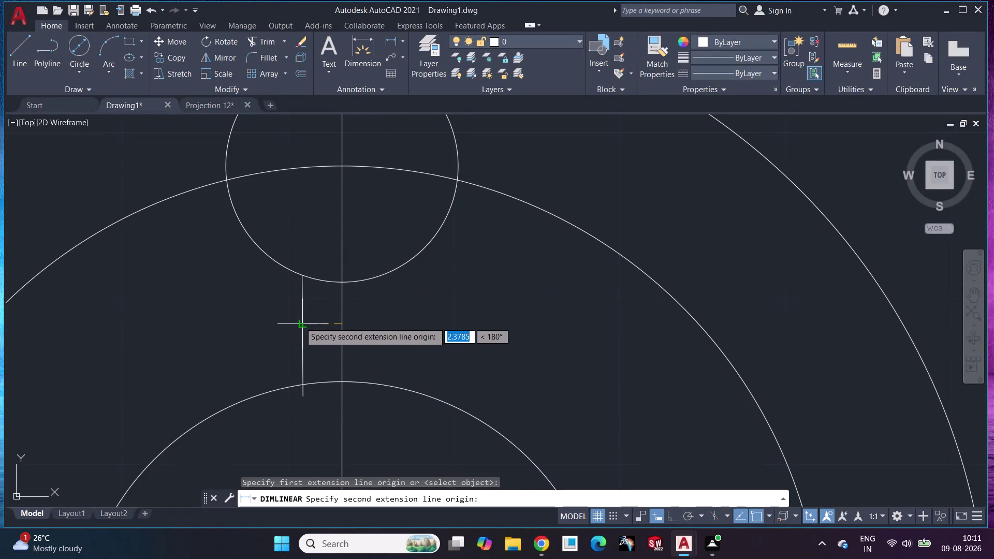
click(301, 322)
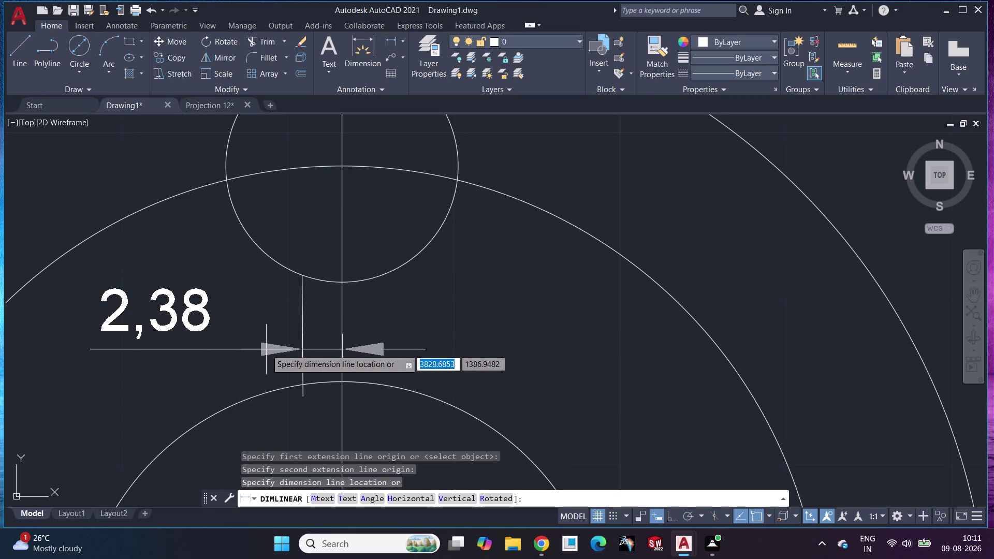
key(3)
key(Return)
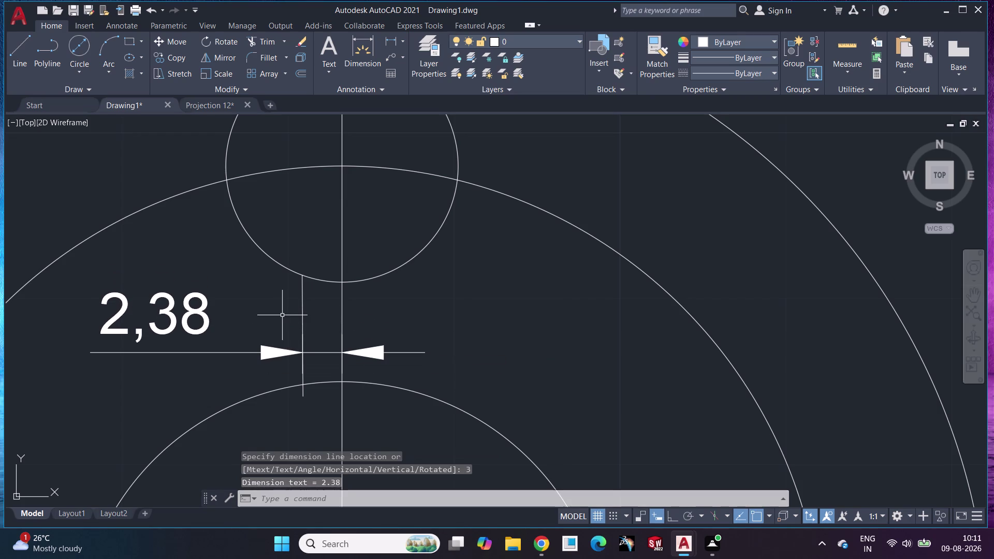
scroll(down, 3)
scroll(up, 3)
scroll(down, 3)
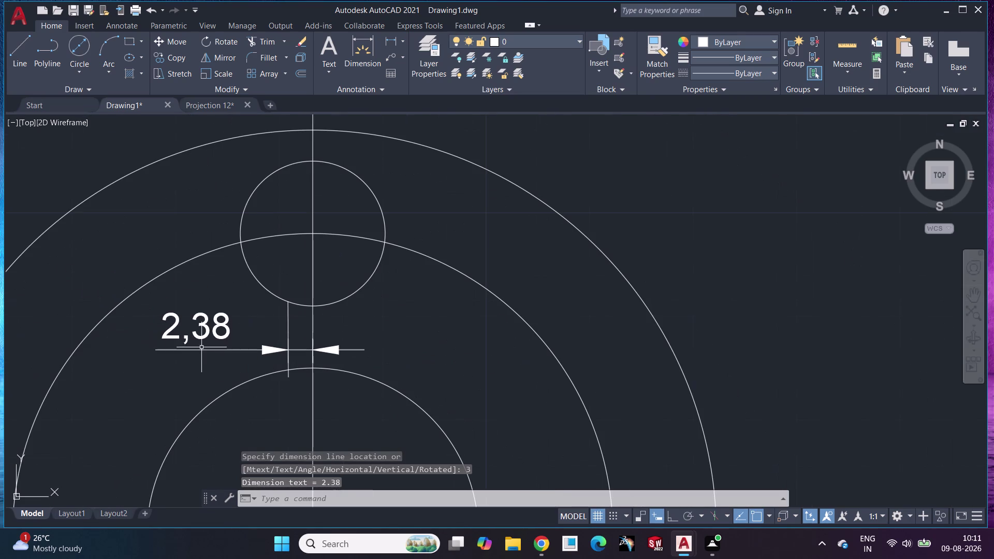
key(Escape)
click(204, 346)
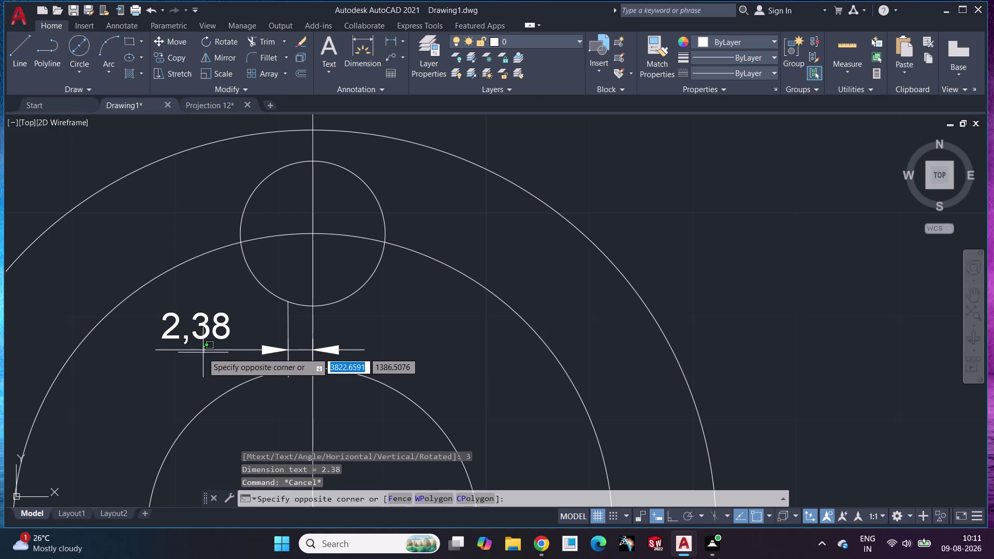
key(Escape)
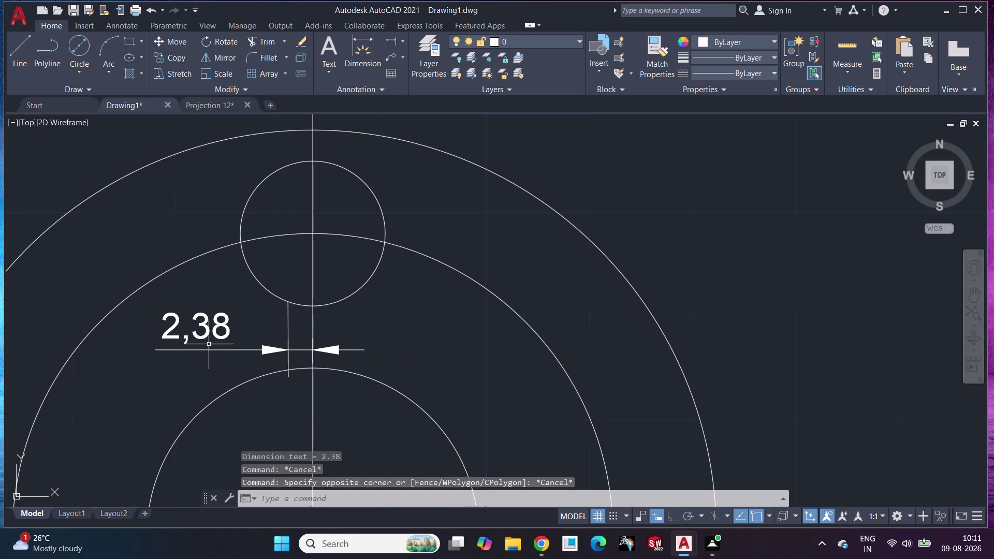
click(212, 348)
key(Delete)
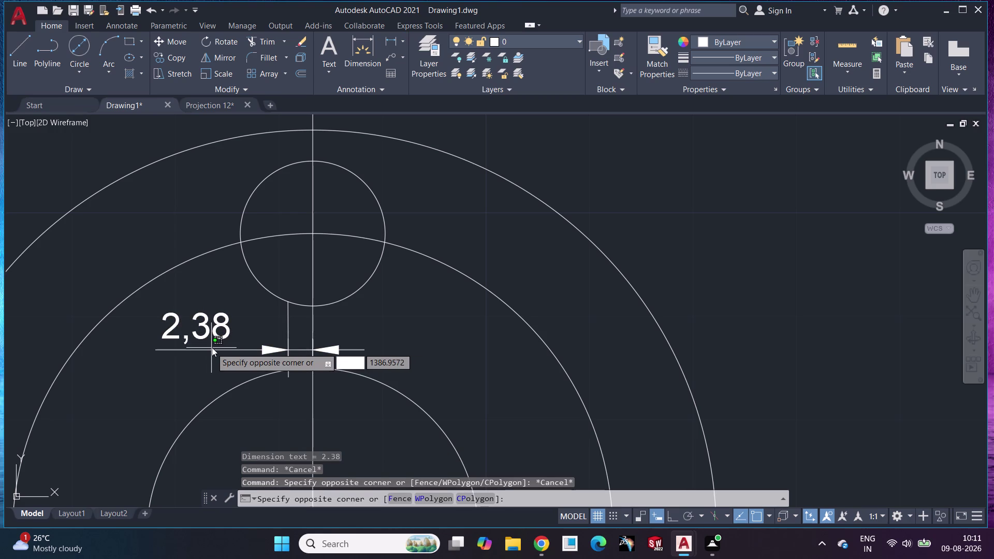
key(ctrl+z)
key(Escape)
key(ctrl+z)
key(ctrl+z)
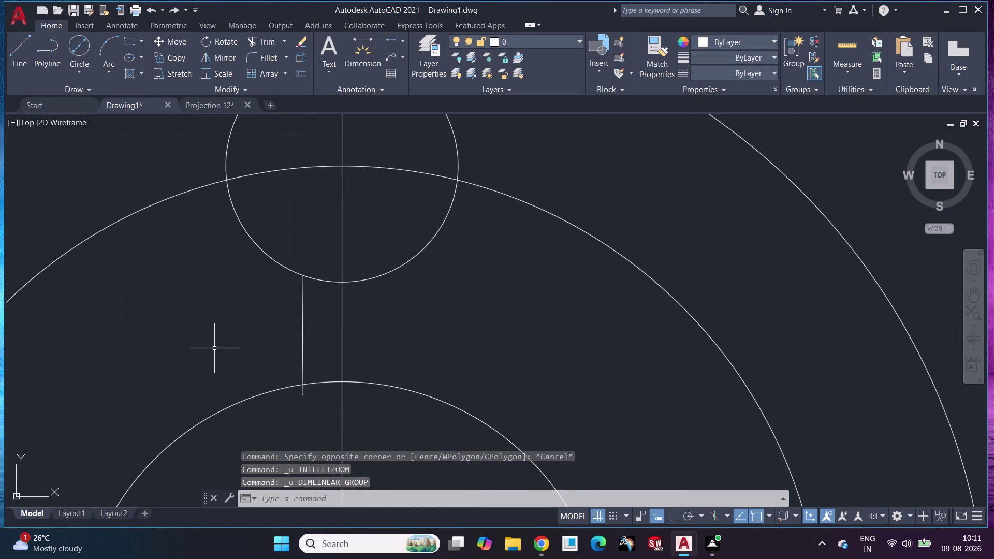
click(301, 316)
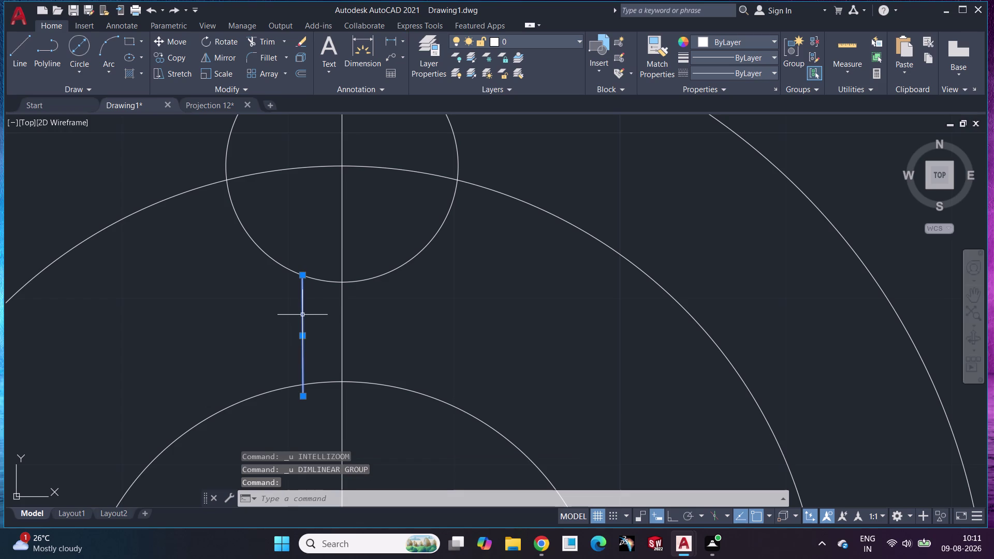
key(Delete)
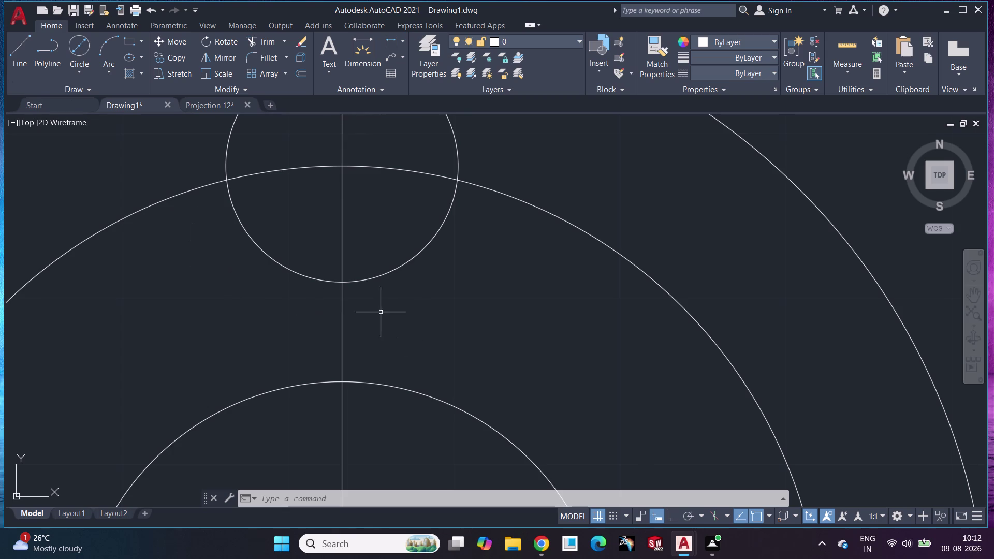
Delete the short offset line.
key(p)
key(Delete)
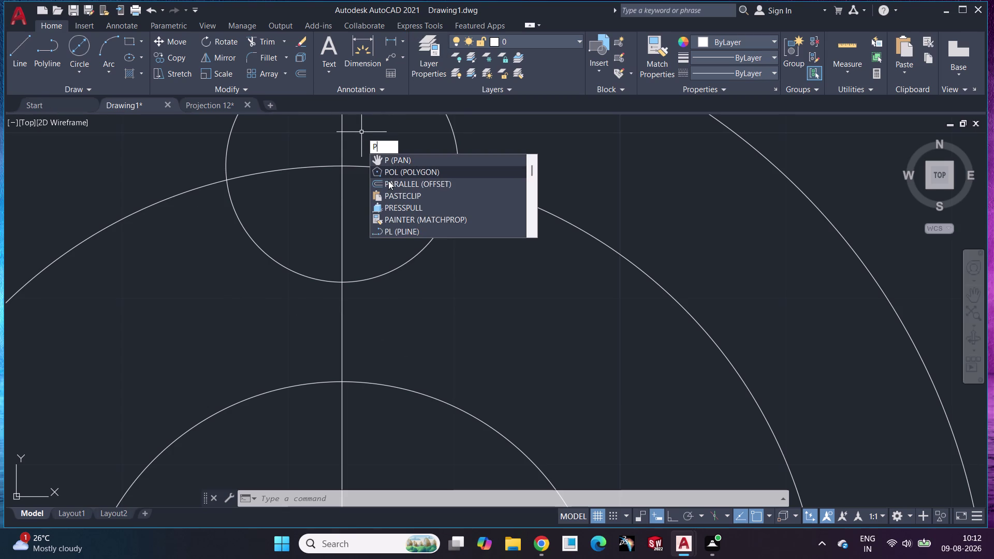
key(Escape)
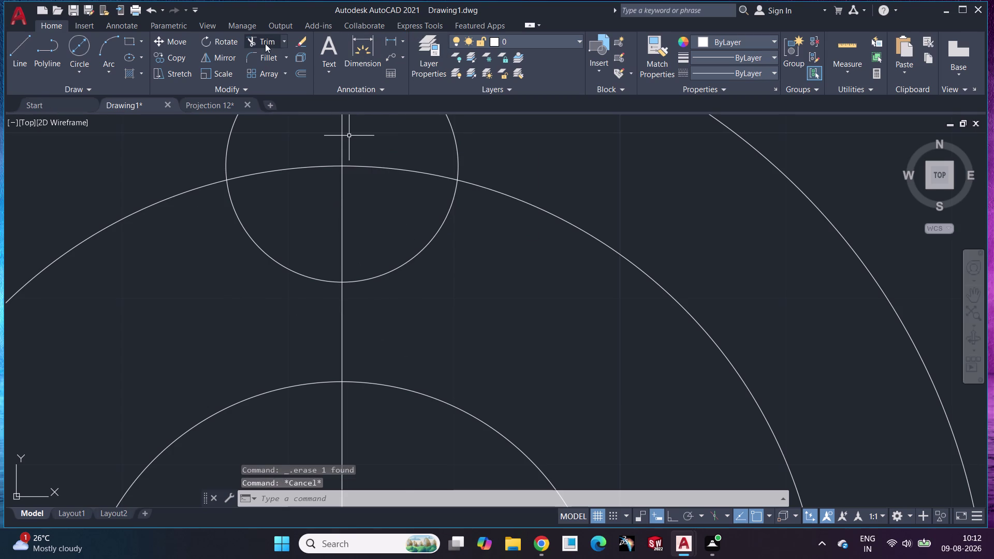
Trim the vertical centre line inside and below the small circle.
click(266, 43)
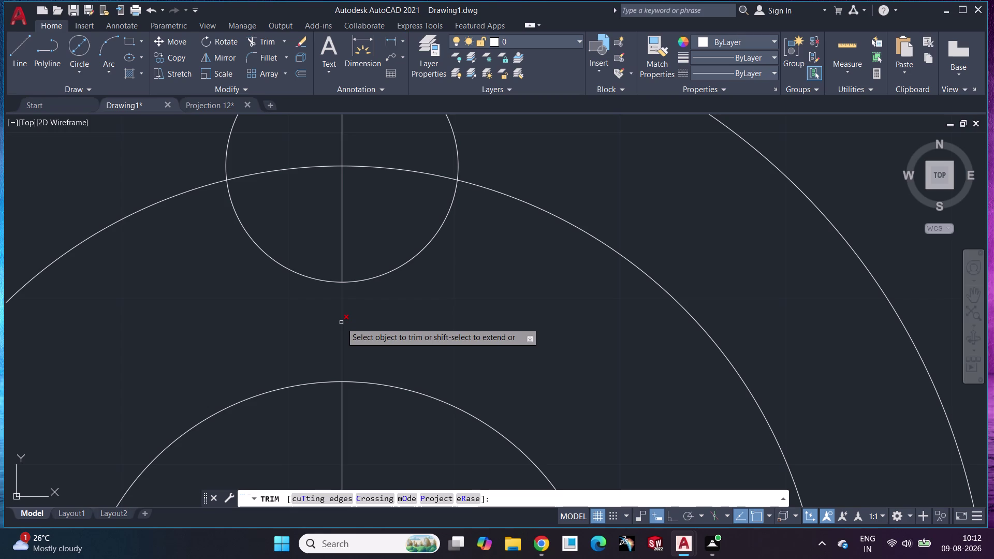
key(Escape)
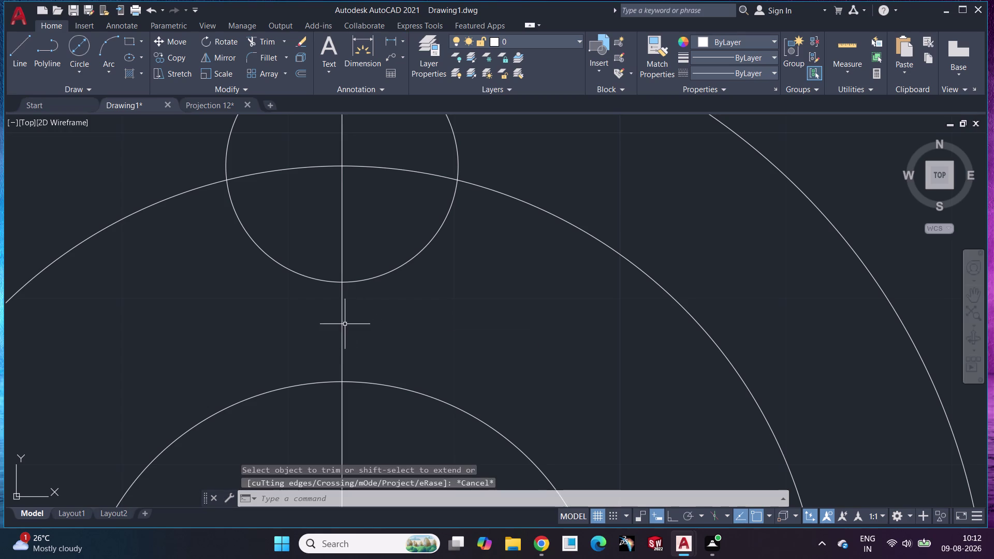
key(Escape)
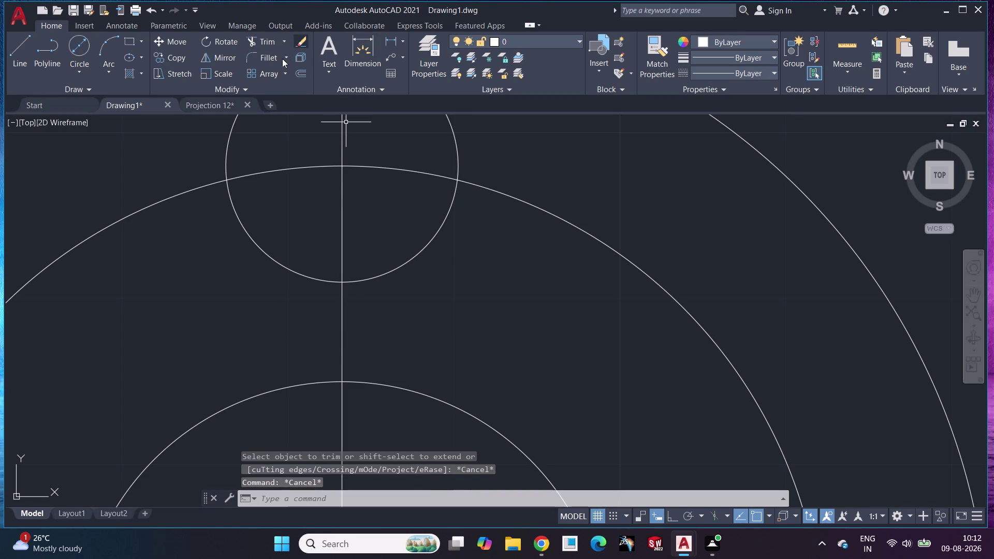
click(263, 39)
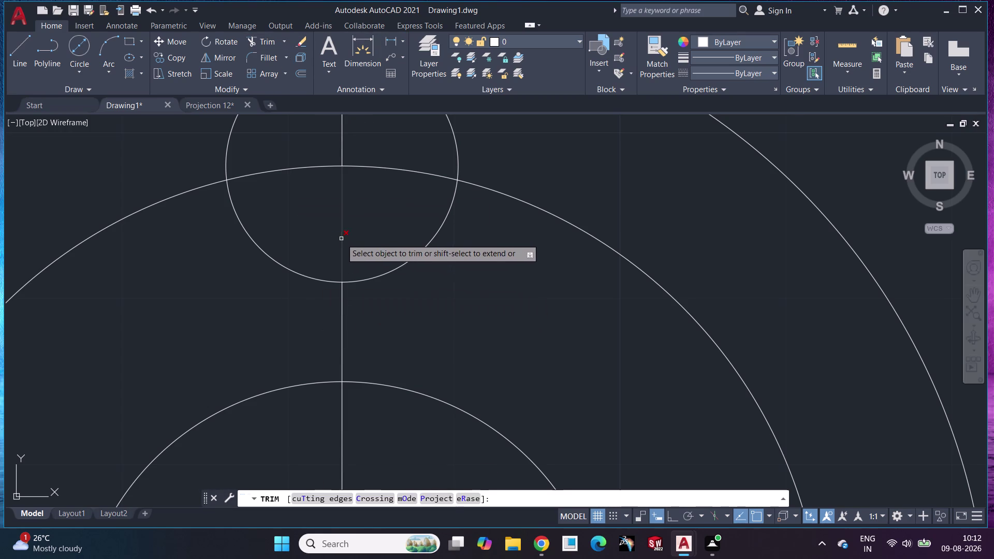
click(342, 239)
click(342, 340)
key(Escape)
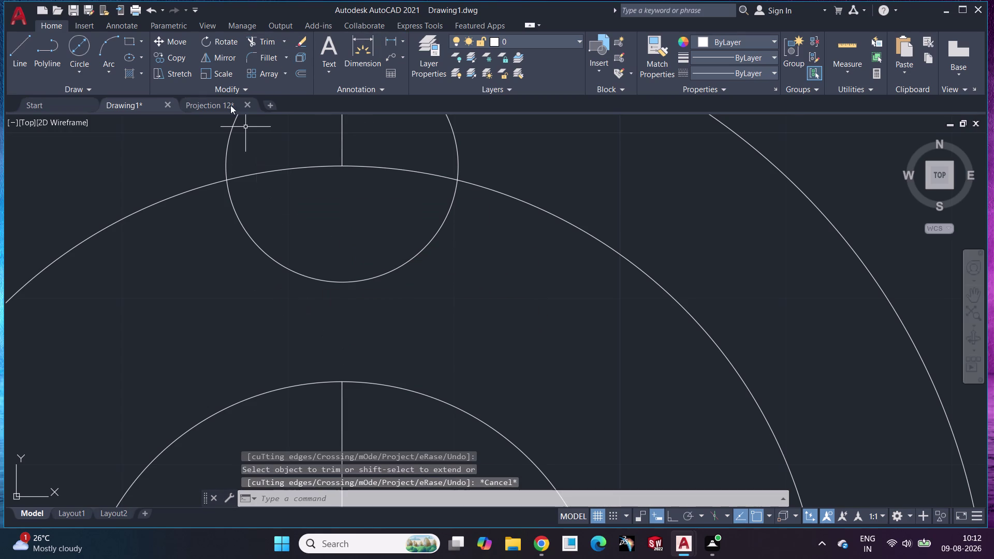
click(16, 46)
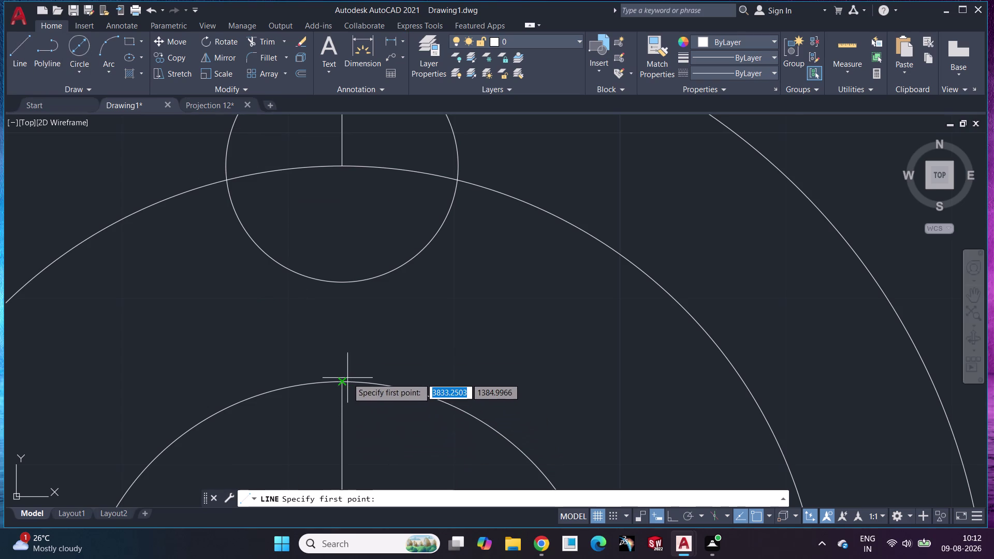
Abandon the unfinished line and set an offset distance of 3.
click(342, 381)
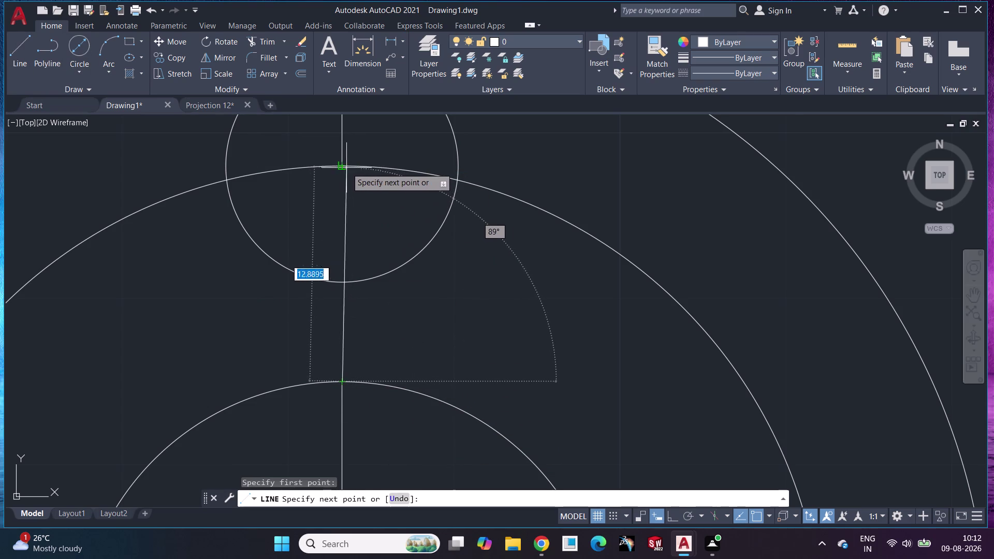
click(342, 164)
key(Escape)
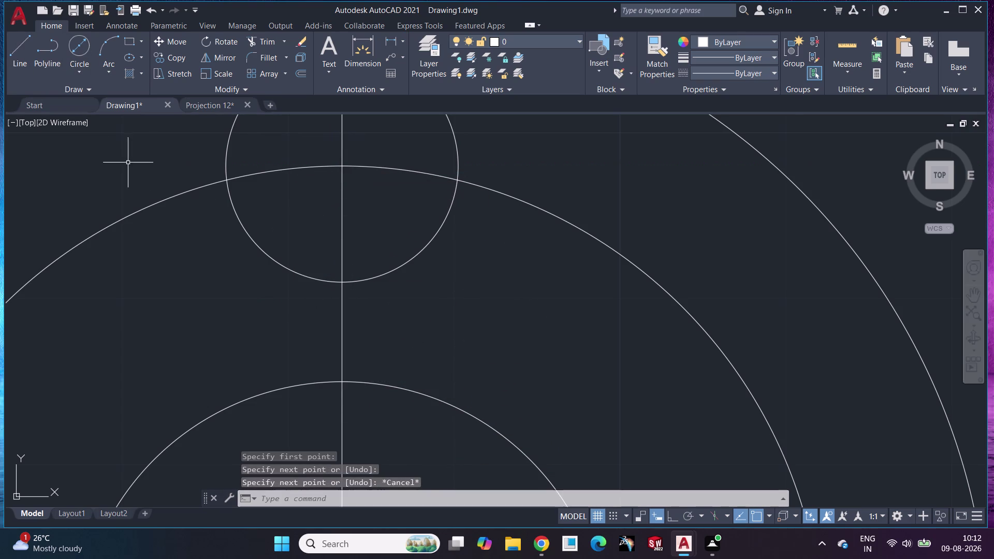
key(o)
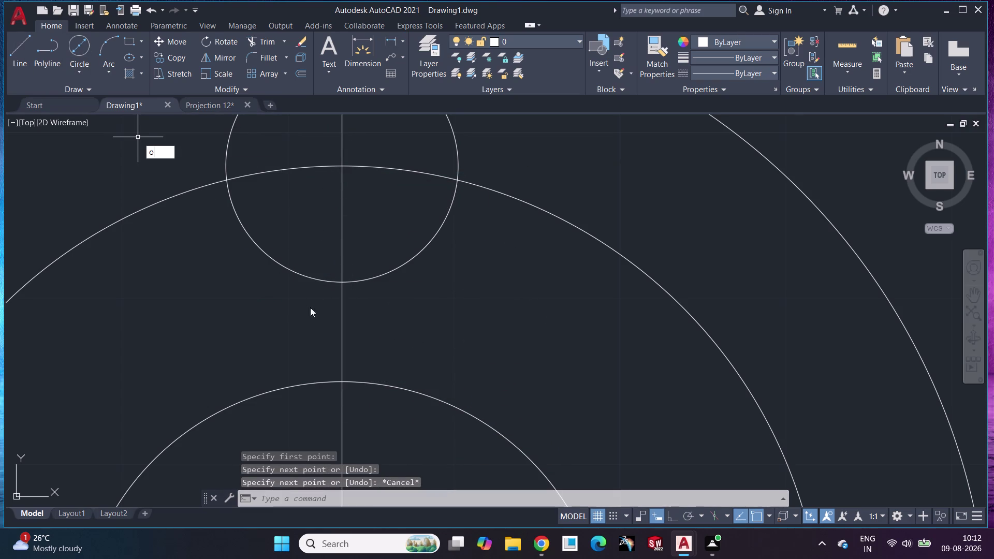
click(187, 166)
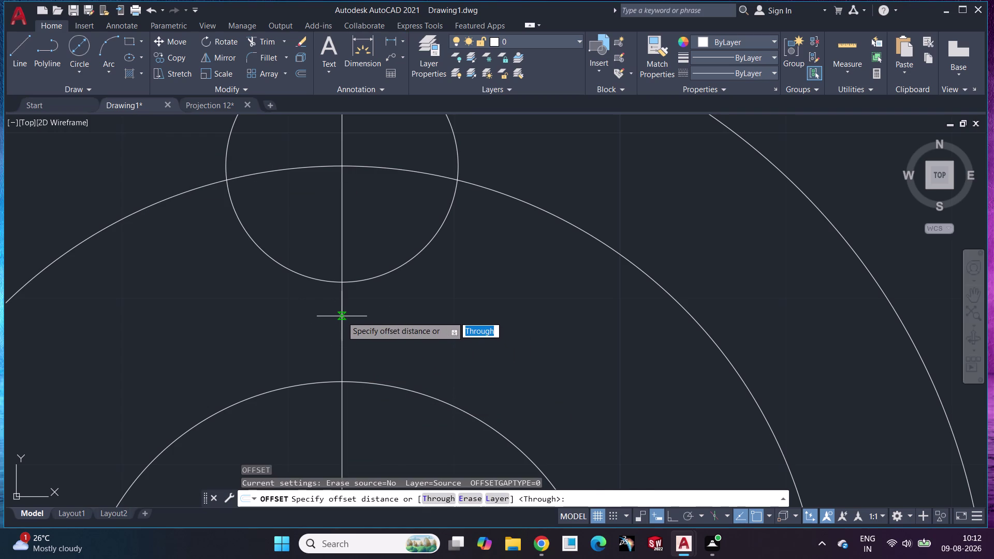
click(342, 316)
key(3)
key(Return)
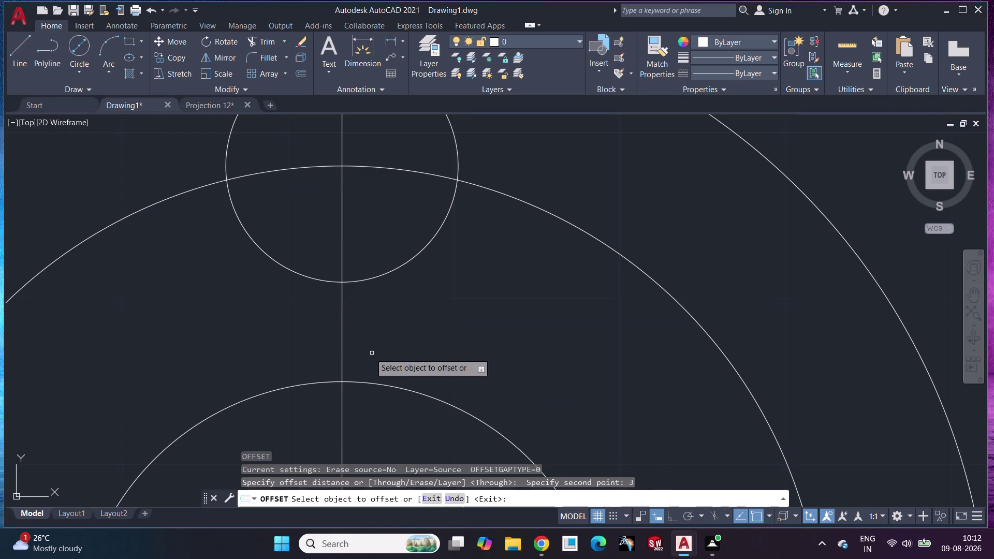
Offset the vertical center line 3 units to the left and to the right.
click(342, 326)
click(283, 327)
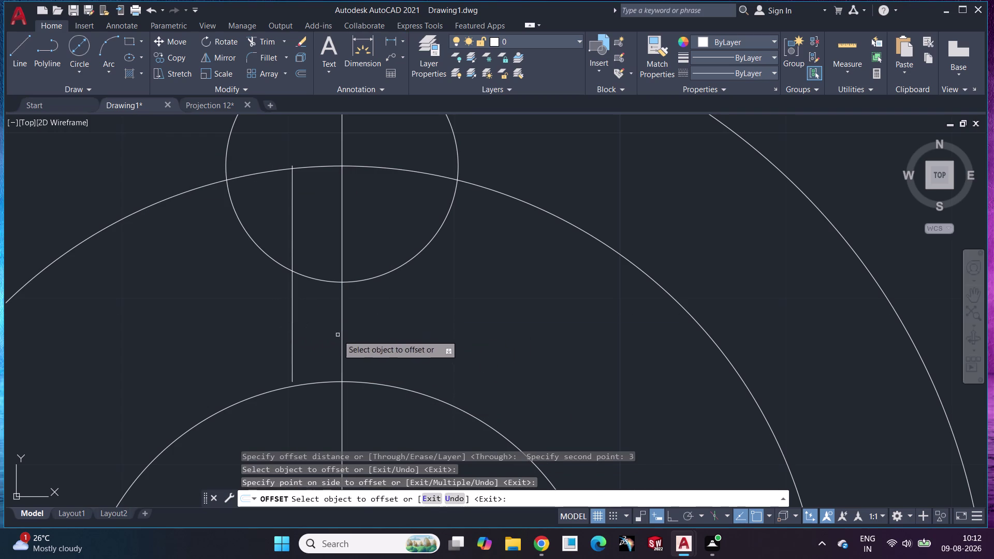
click(344, 323)
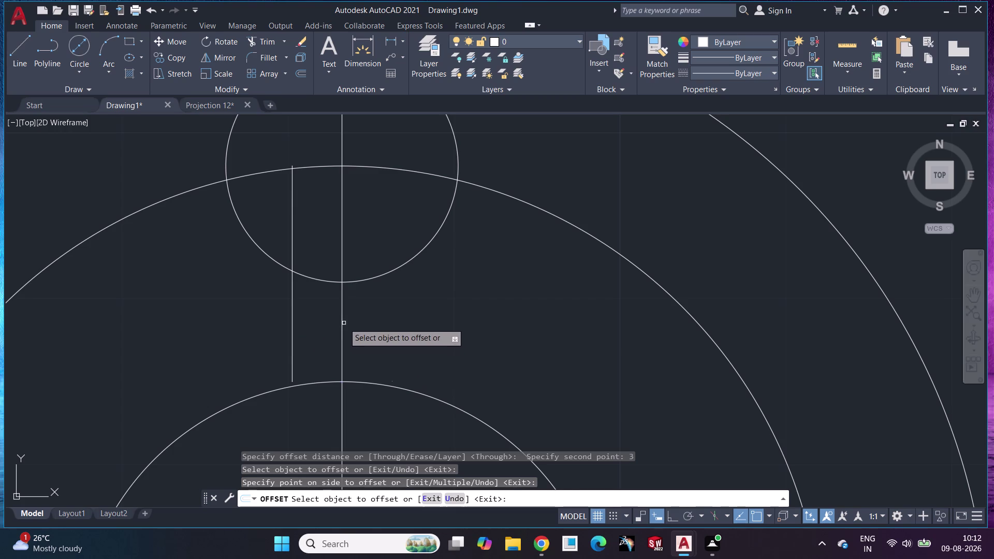
click(379, 327)
key(Escape)
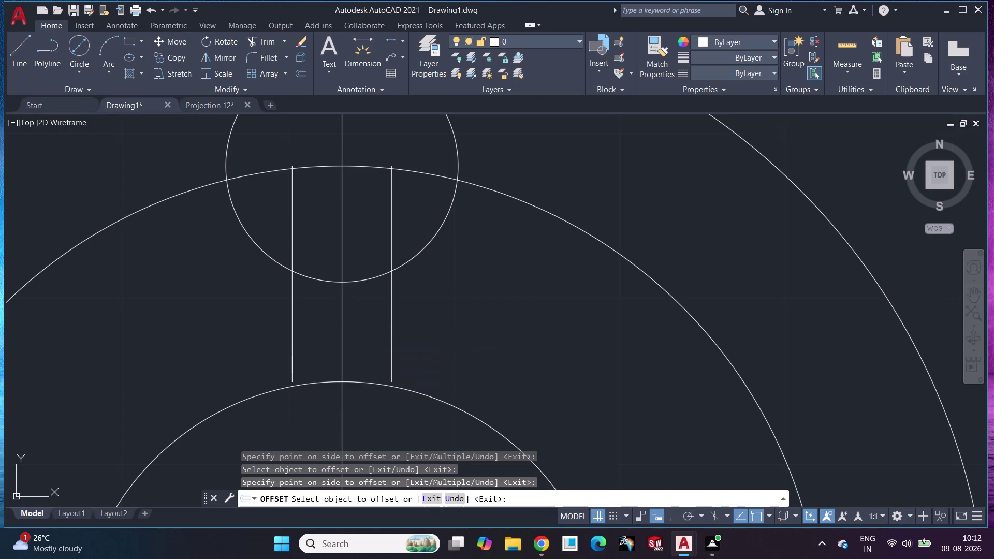
drag(292, 376, 293, 406)
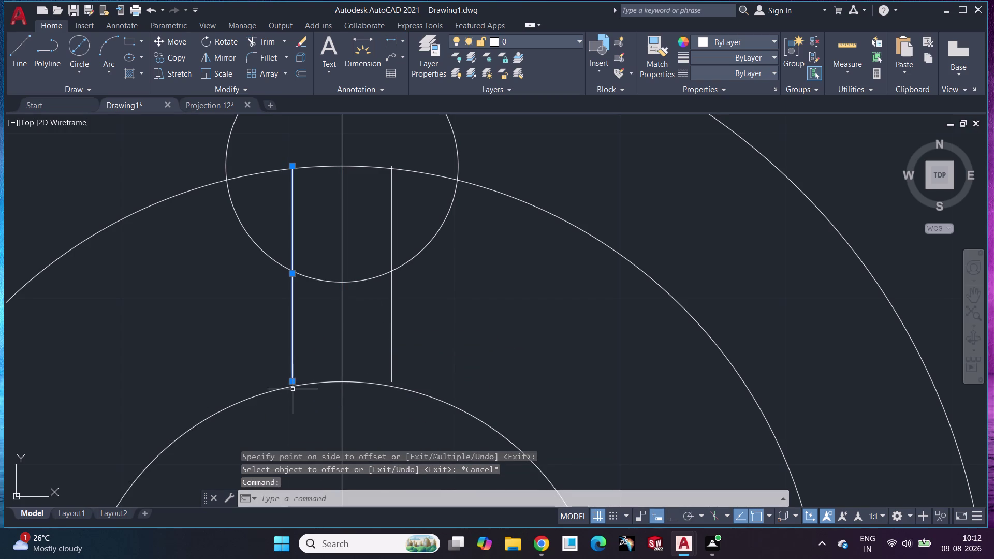
Stretch the lower ends of the left and right slot lines down past the inner circle.
drag(292, 382, 294, 404)
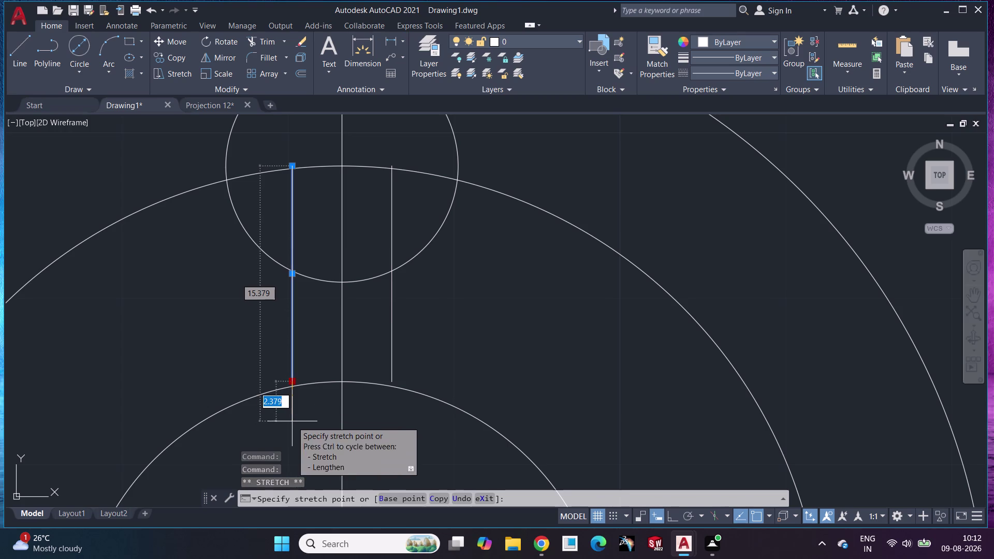
click(291, 421)
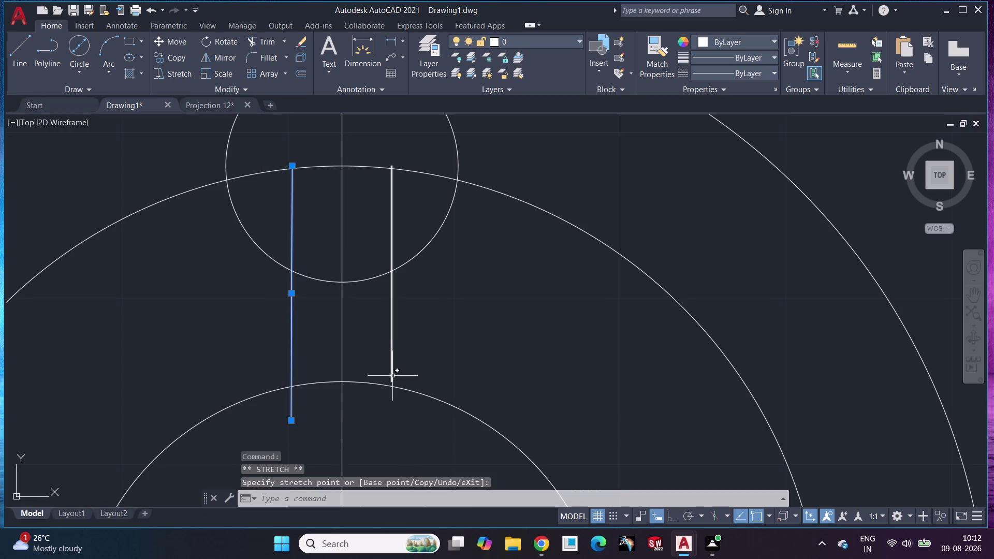
click(393, 366)
drag(394, 384, 393, 419)
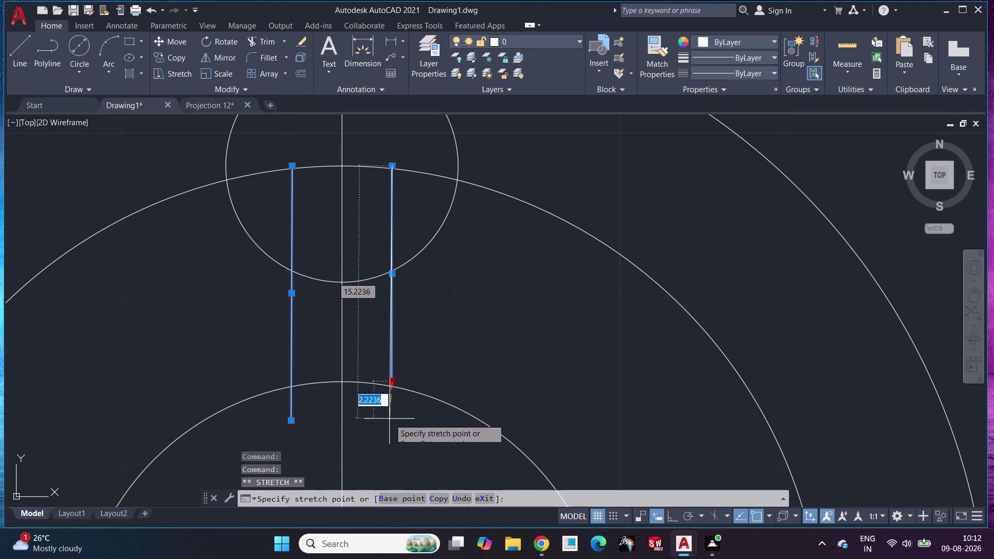
click(392, 418)
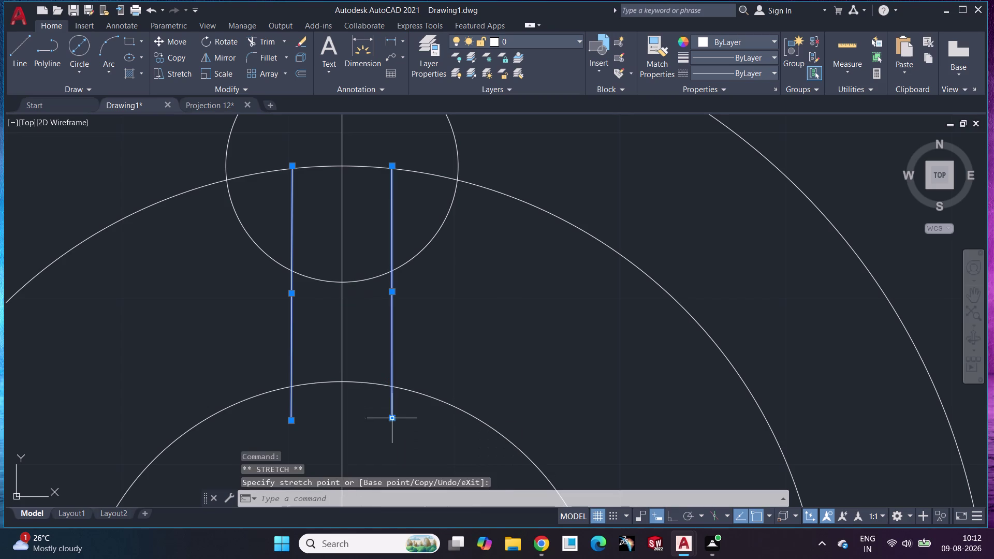
key(Escape)
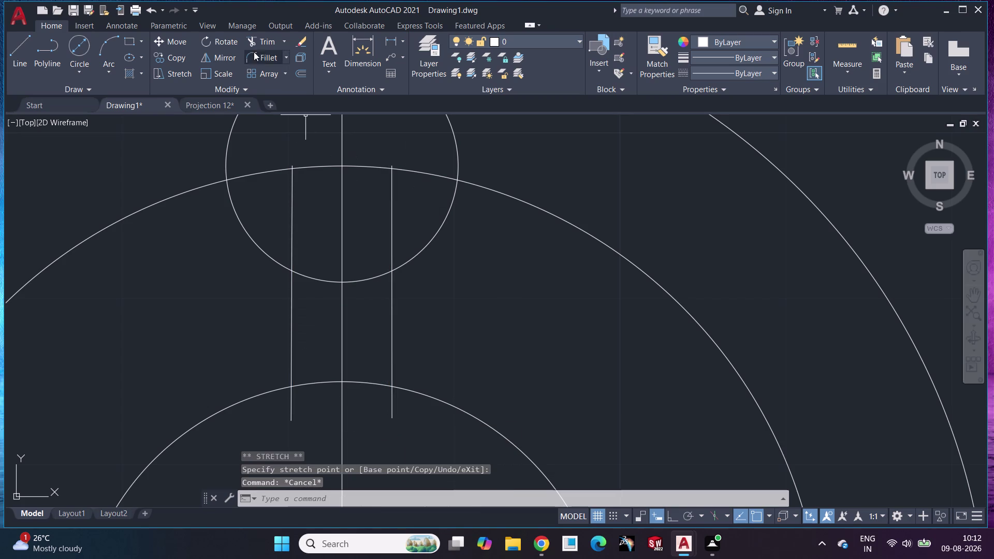
Trim both slot lines' stubs above the arc and the right line inside the small circle.
click(260, 43)
click(294, 224)
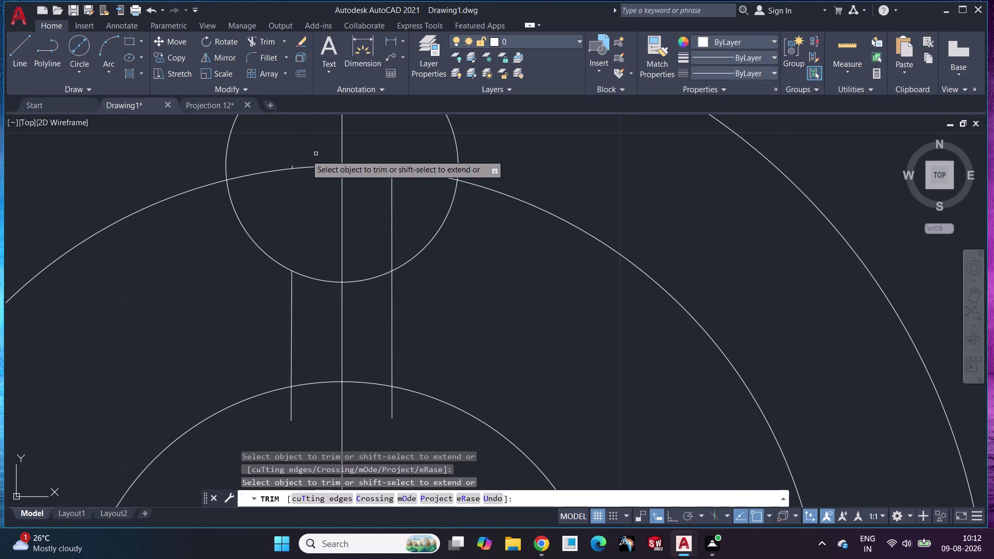
scroll(down, 3)
scroll(up, 3)
middle_drag(317, 166, 323, 281)
scroll(up, 3)
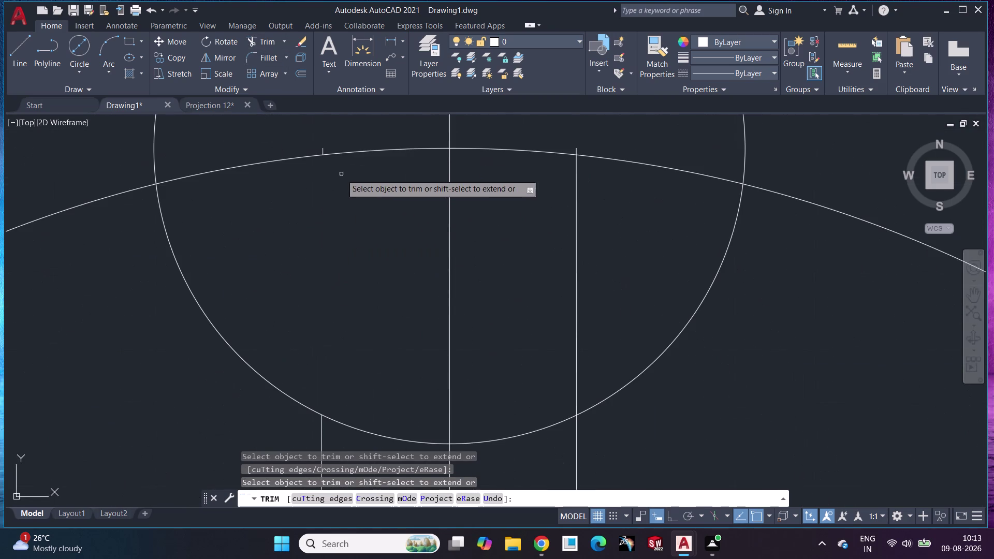
click(322, 151)
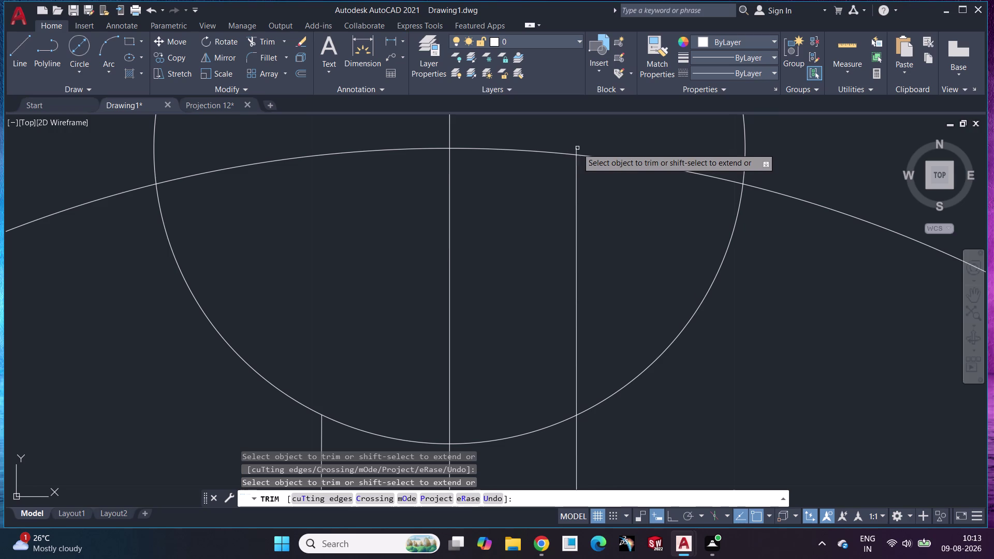
click(578, 148)
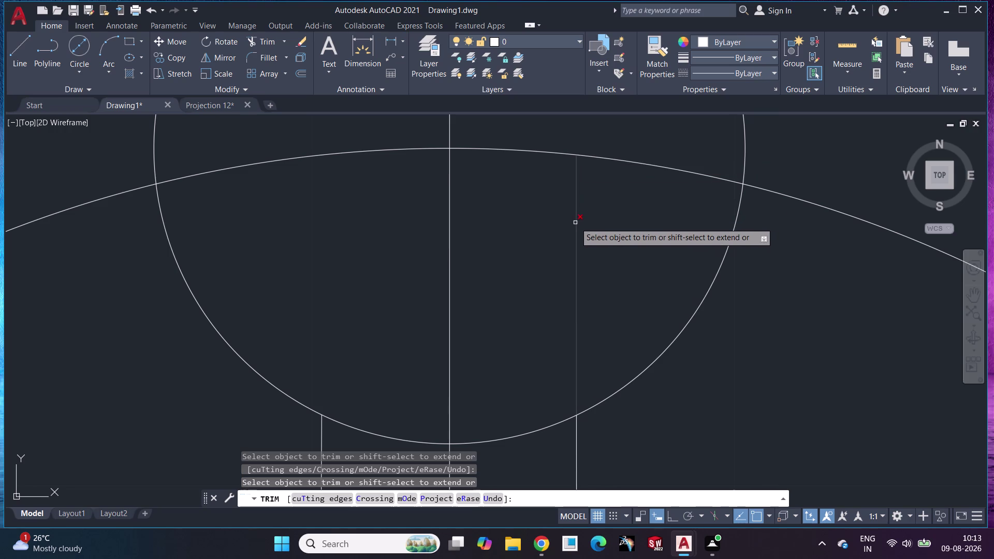
click(575, 223)
scroll(down, 3)
scroll(up, 3)
scroll(down, 3)
middle_drag(538, 323, 516, 269)
scroll(down, 3)
Trim the left line inside the small circle, both line ends, and the inner circle pieces.
click(487, 302)
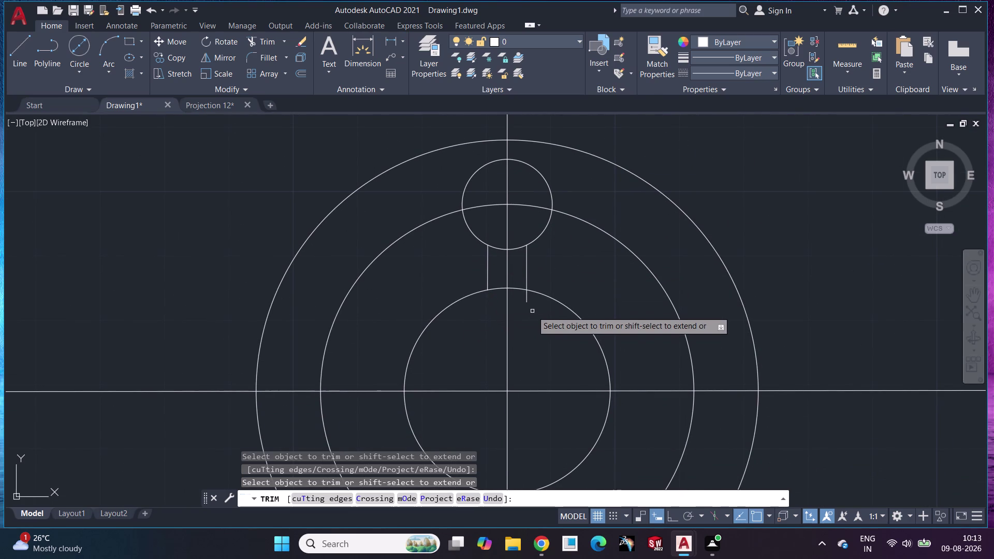
click(528, 299)
click(576, 313)
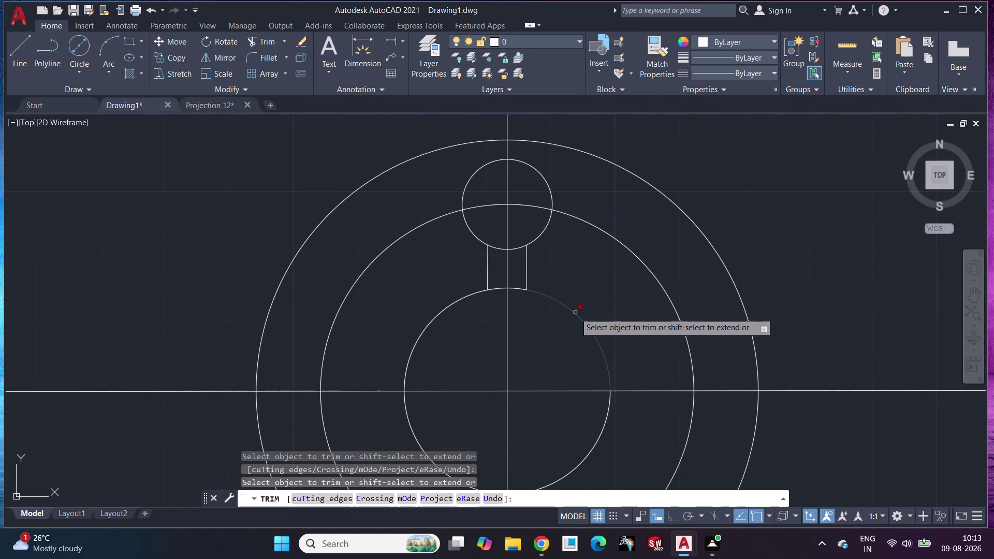
click(428, 327)
scroll(down, 3)
scroll(up, 3)
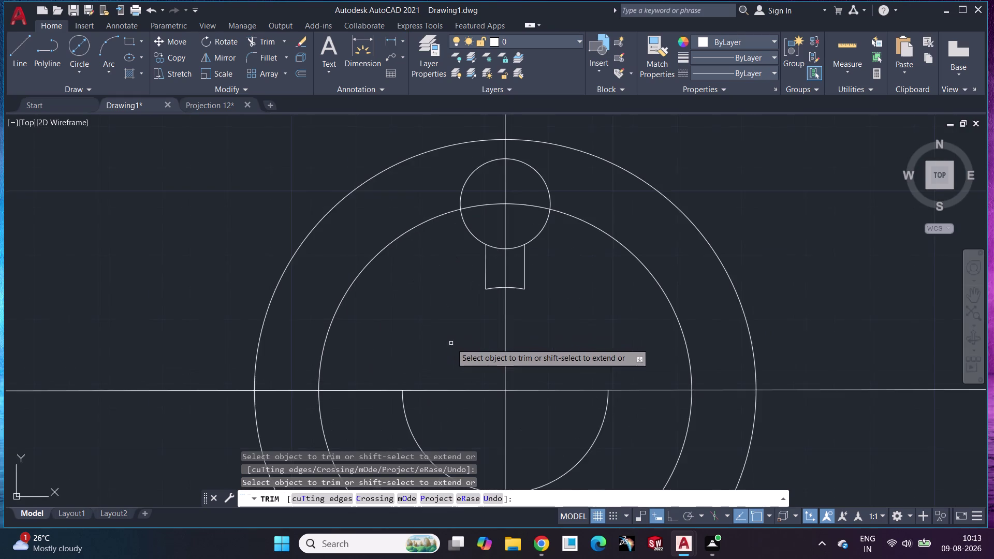
middle_drag(451, 343, 420, 186)
click(419, 317)
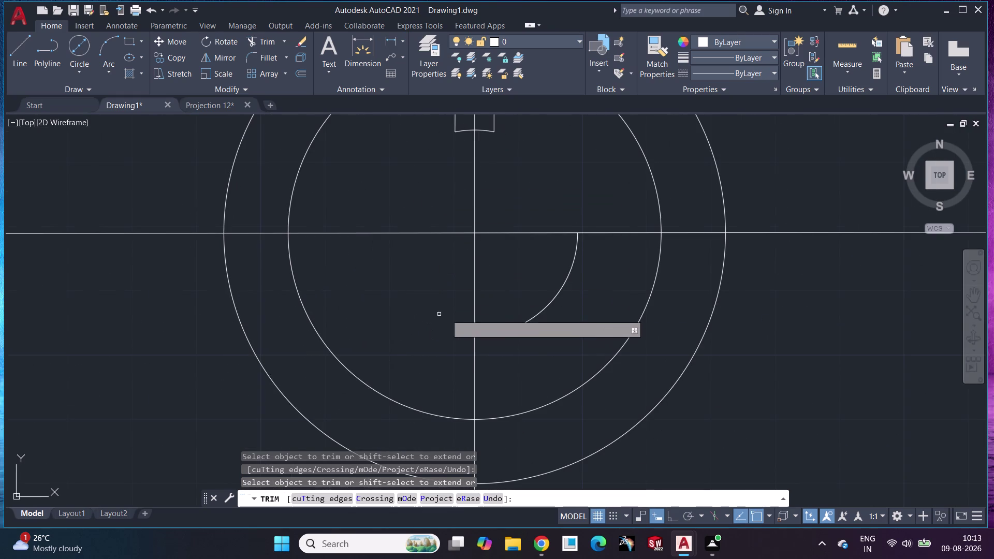
click(524, 323)
Remove the ring arcs across the slot opening and inside the small circle, ending the trim.
middle_drag(495, 193, 486, 302)
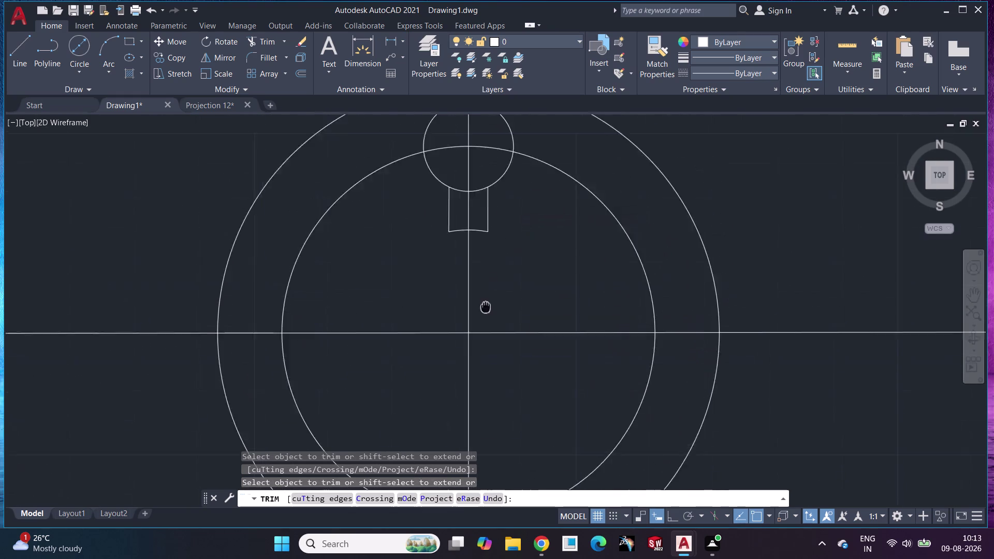
middle_drag(486, 301, 480, 345)
click(470, 242)
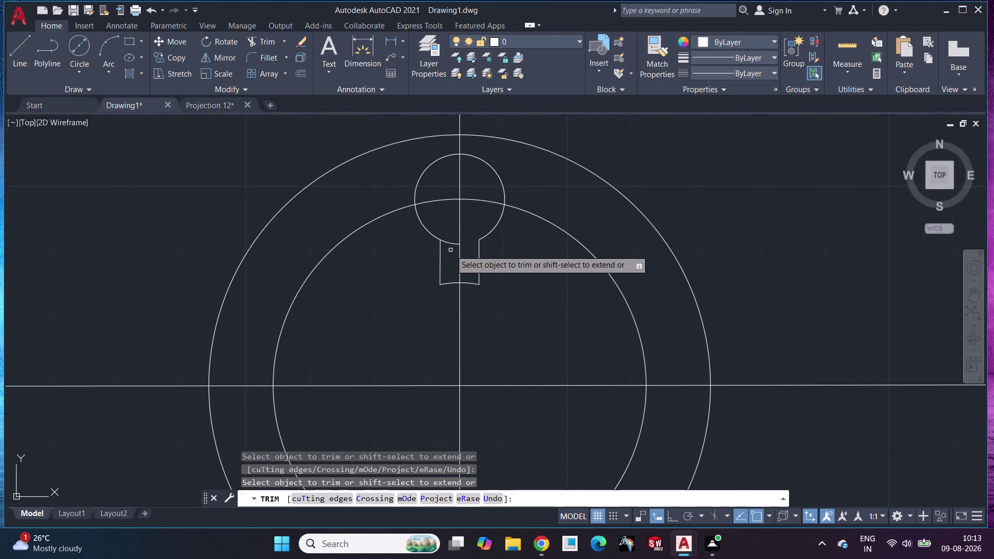
click(452, 245)
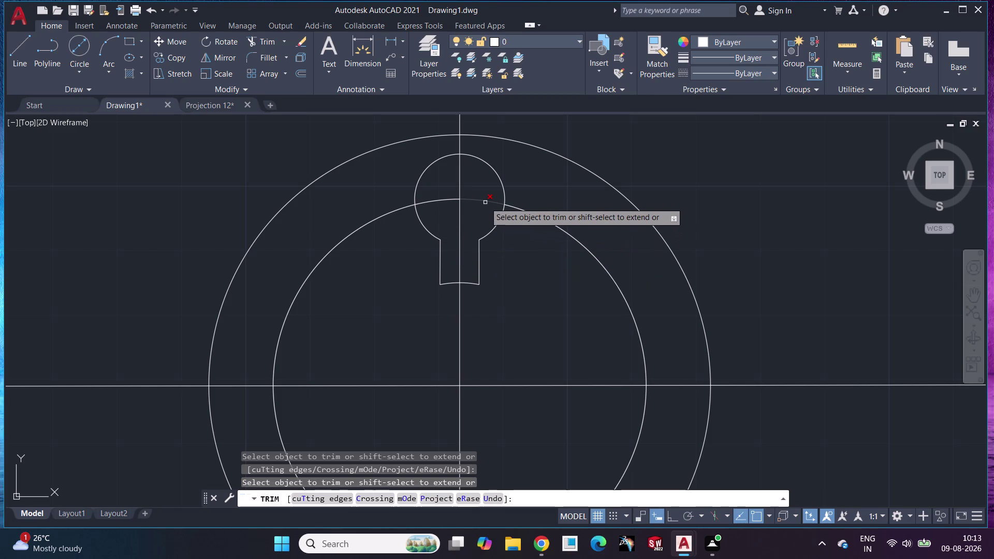
key(Escape)
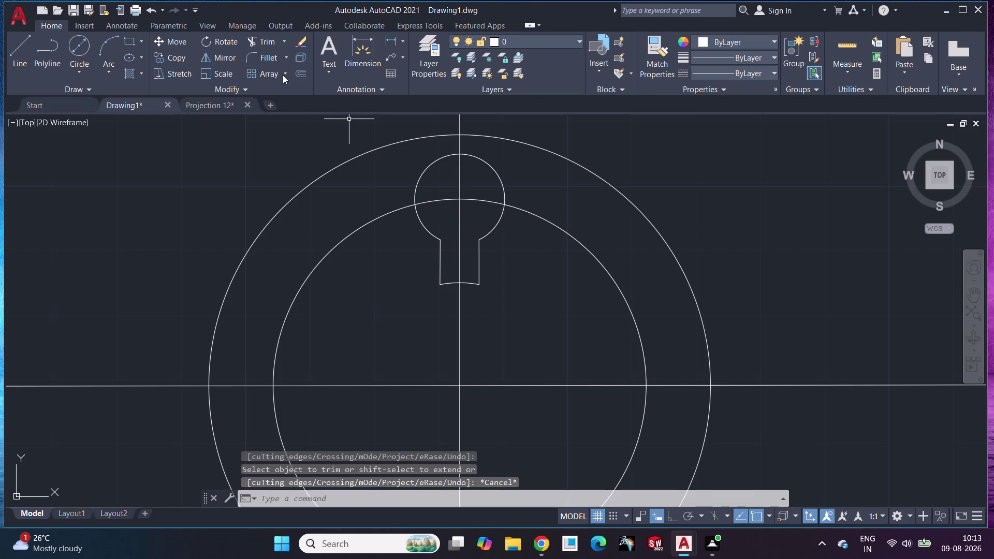
Start a polar array and select the keyhole's circle, bottom edge and both slot sides.
click(282, 73)
click(287, 144)
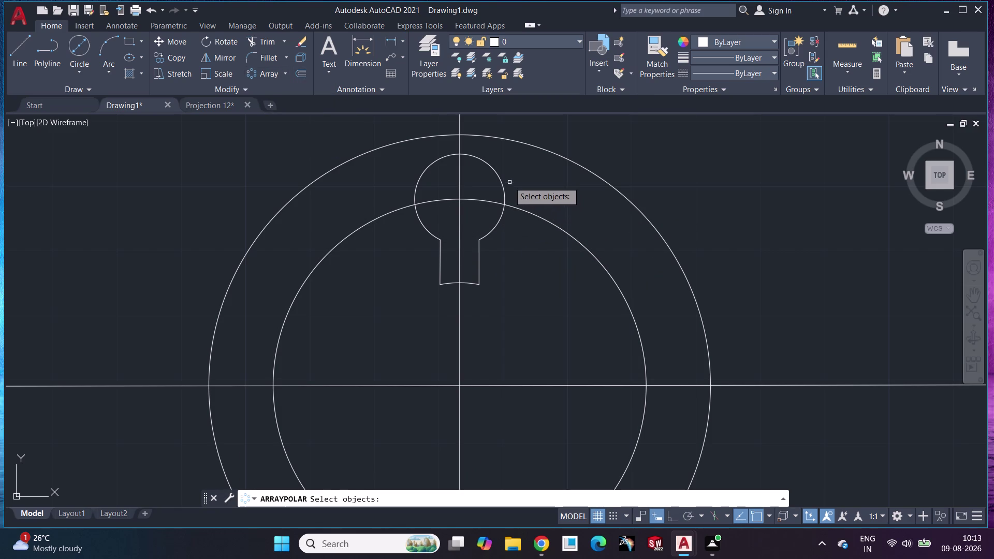
click(500, 178)
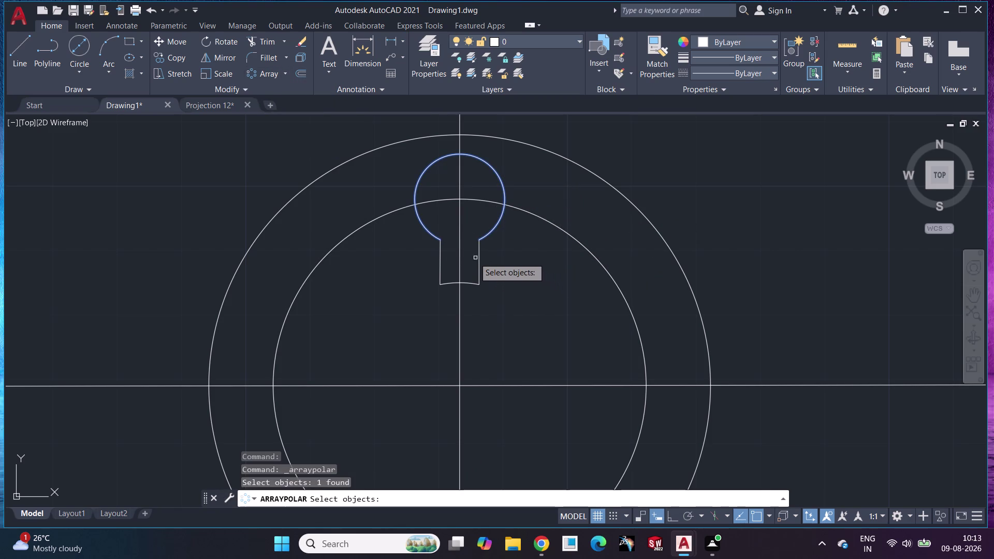
click(481, 258)
key(Escape)
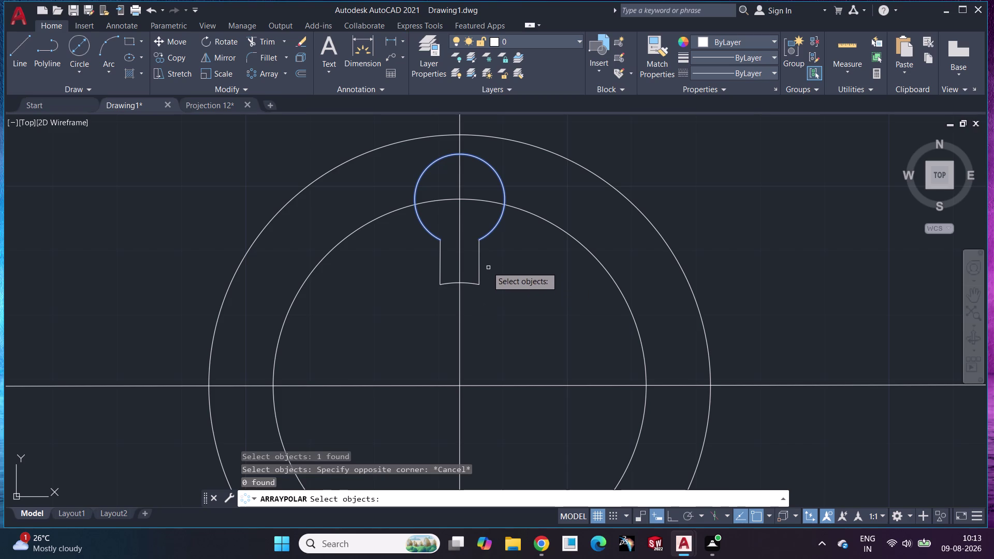
click(480, 258)
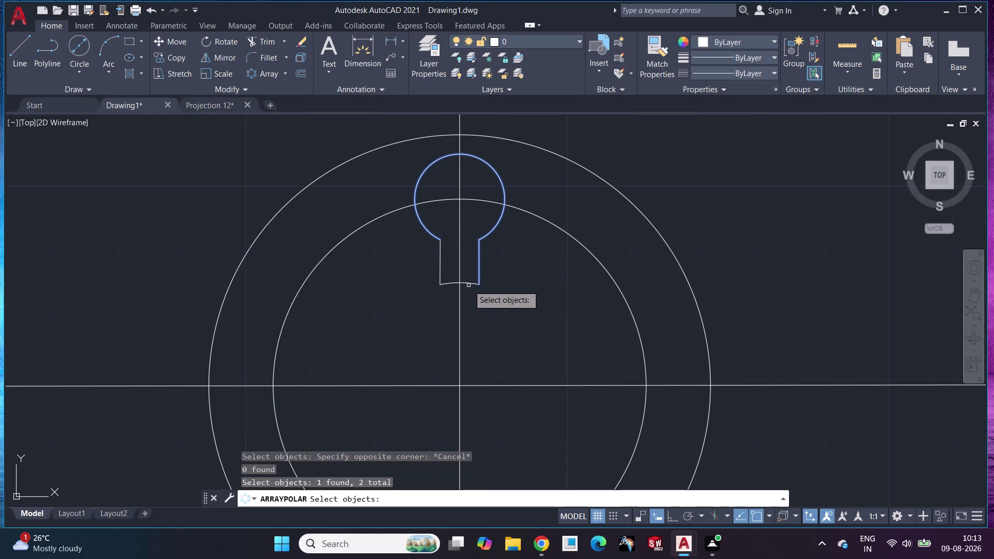
click(469, 283)
click(439, 270)
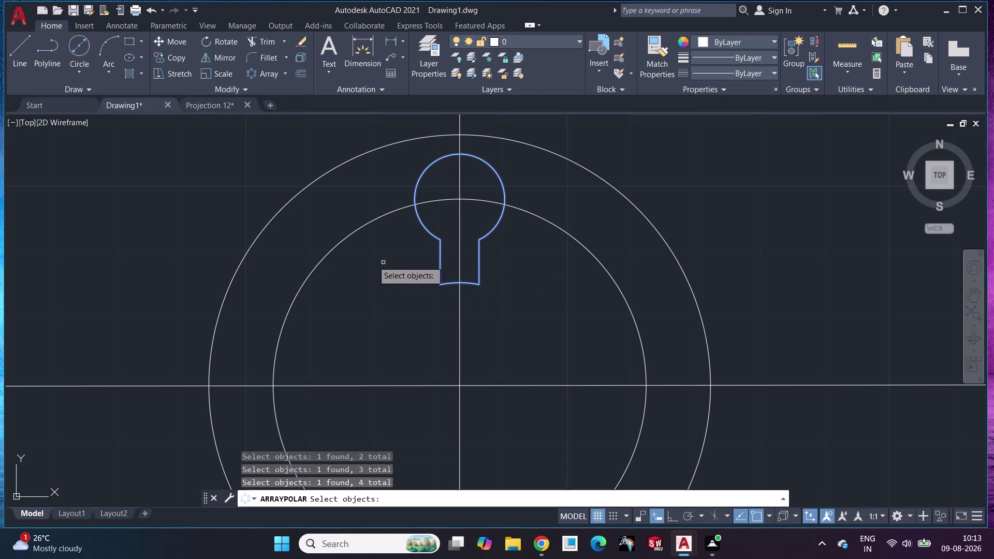
key(Return)
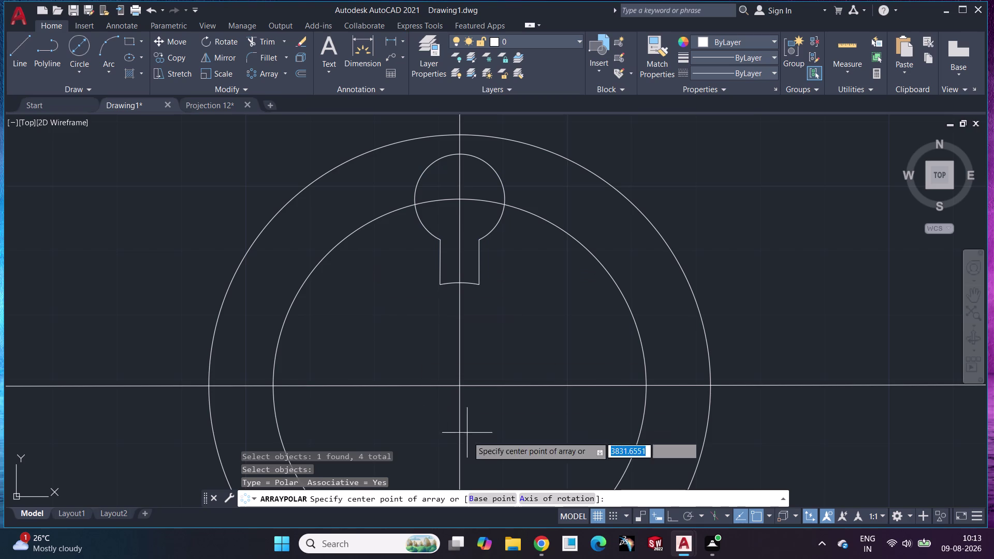
Center the array on the plate centre and accept the six evenly spaced keyholes.
click(464, 387)
middle_drag(493, 354, 499, 243)
scroll(down, 3)
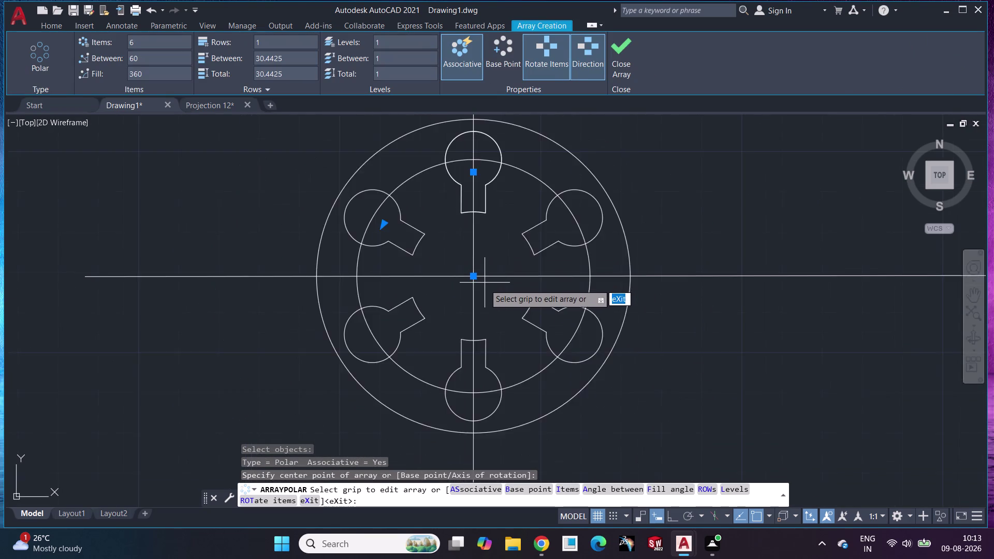
scroll(up, 3)
click(757, 233)
key(Escape)
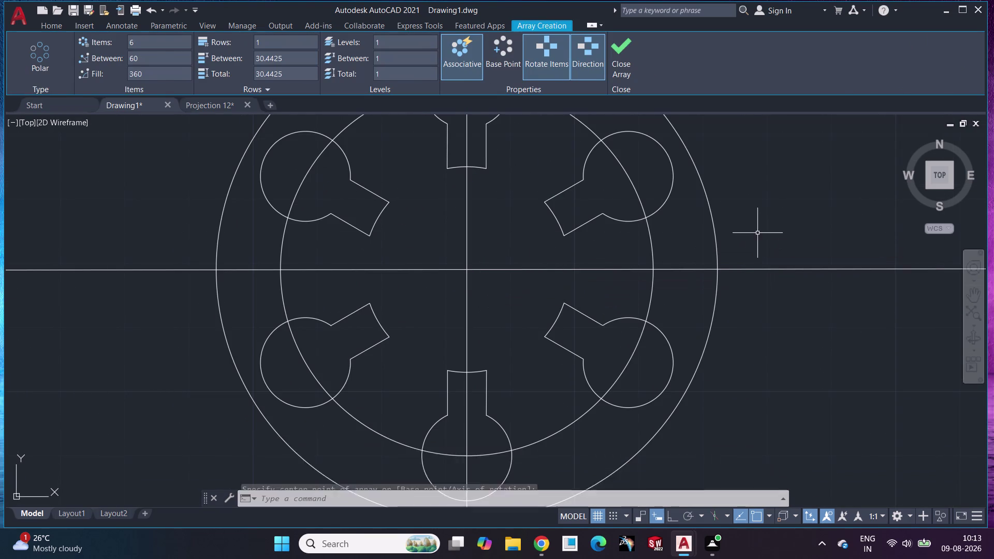
scroll(down, 3)
scroll(up, 3)
middle_drag(794, 247, 603, 309)
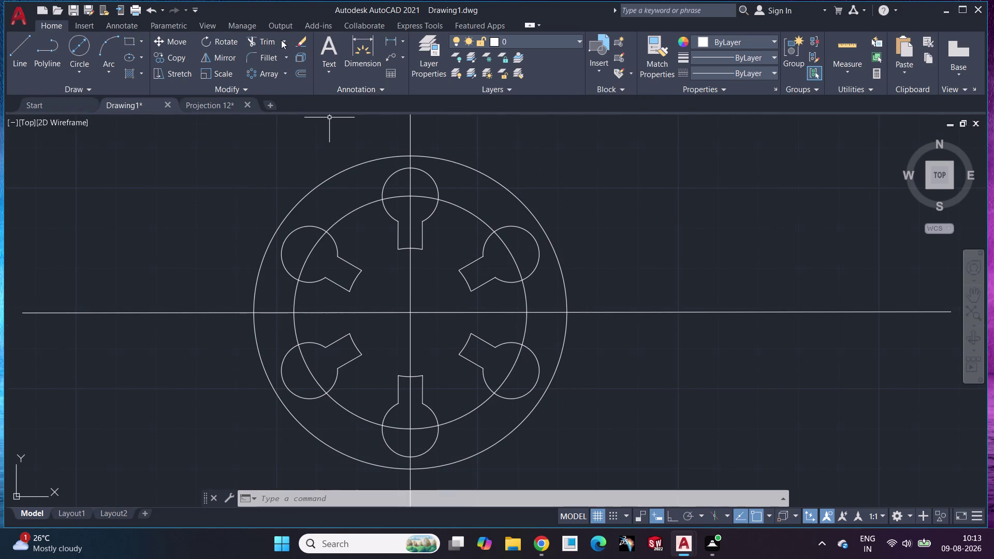
click(264, 42)
click(344, 220)
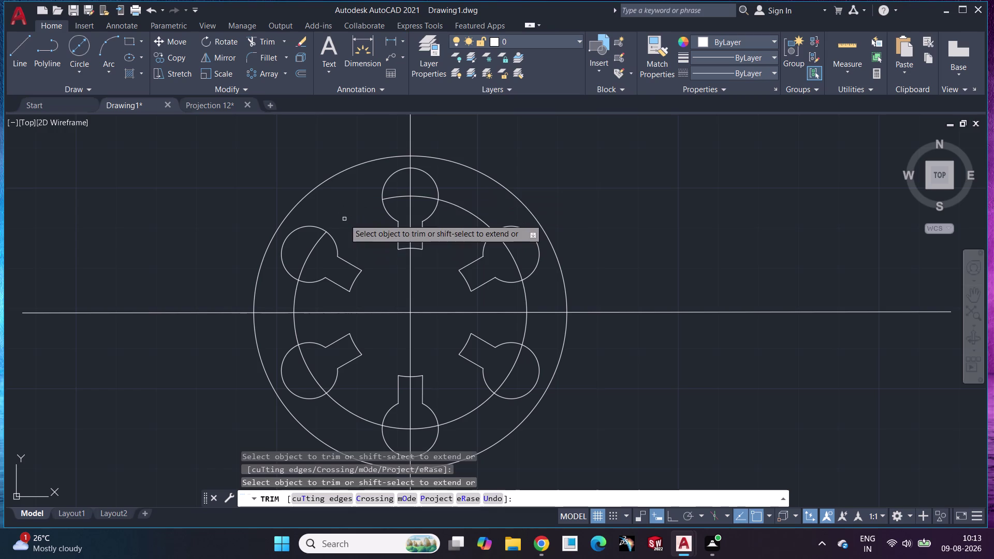
click(392, 198)
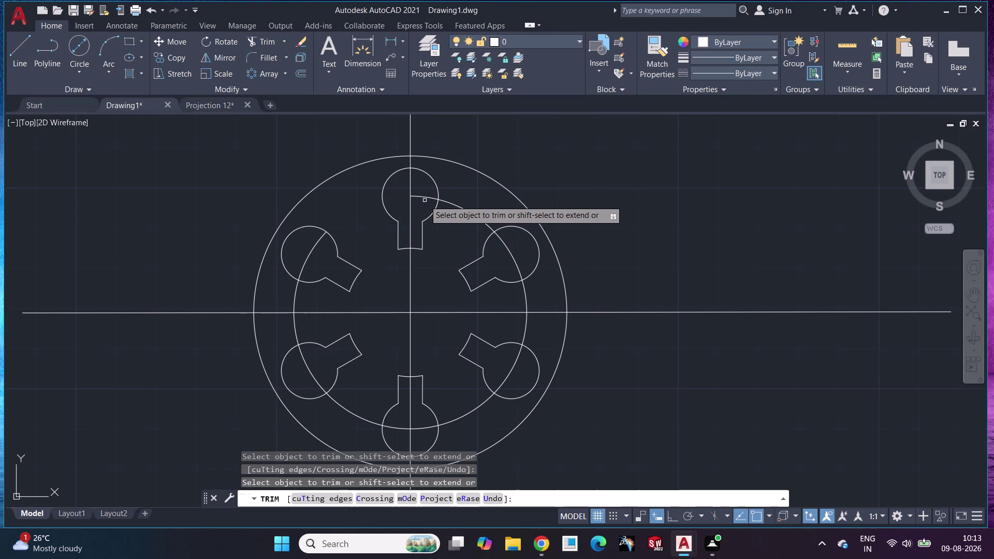
key(ctrl+z)
key(ctrl+z)
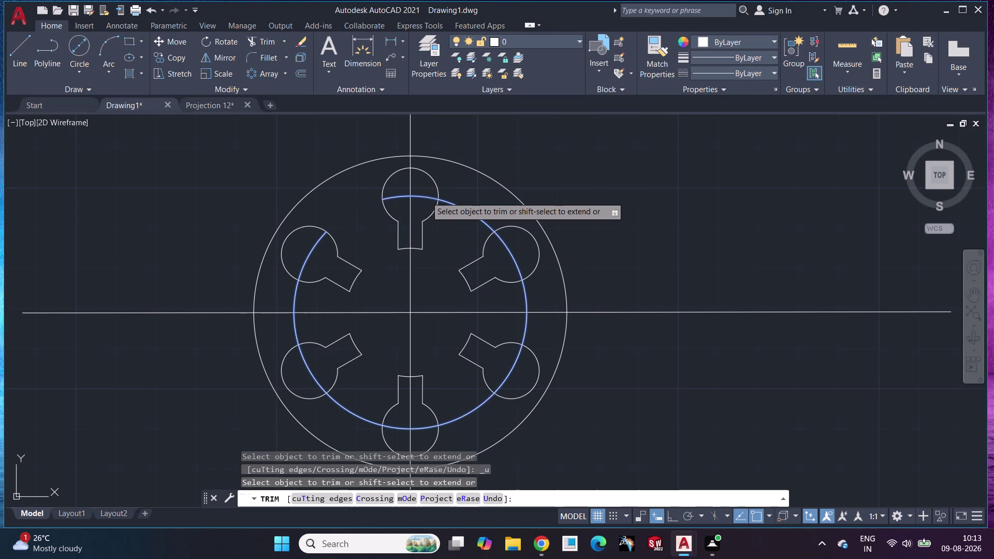
key(Escape)
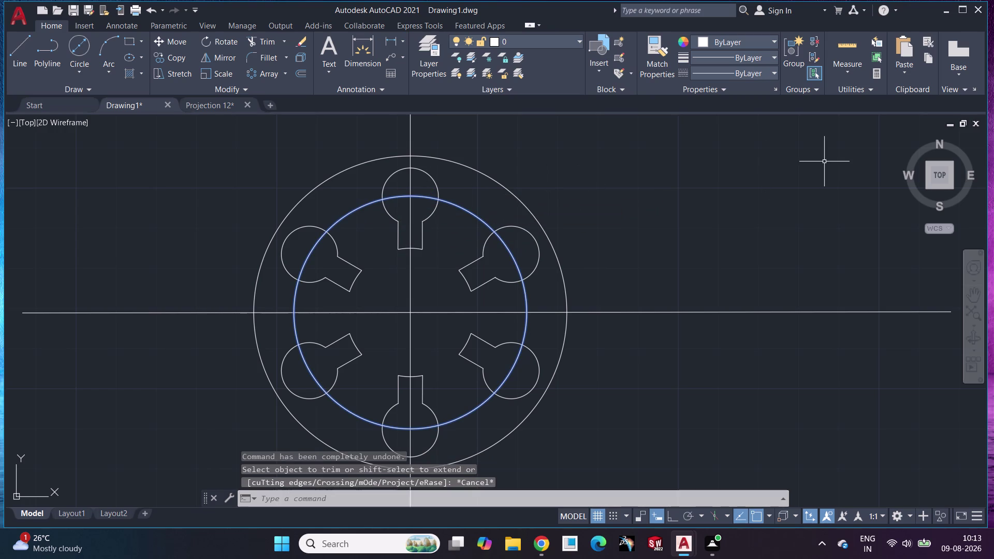
click(755, 189)
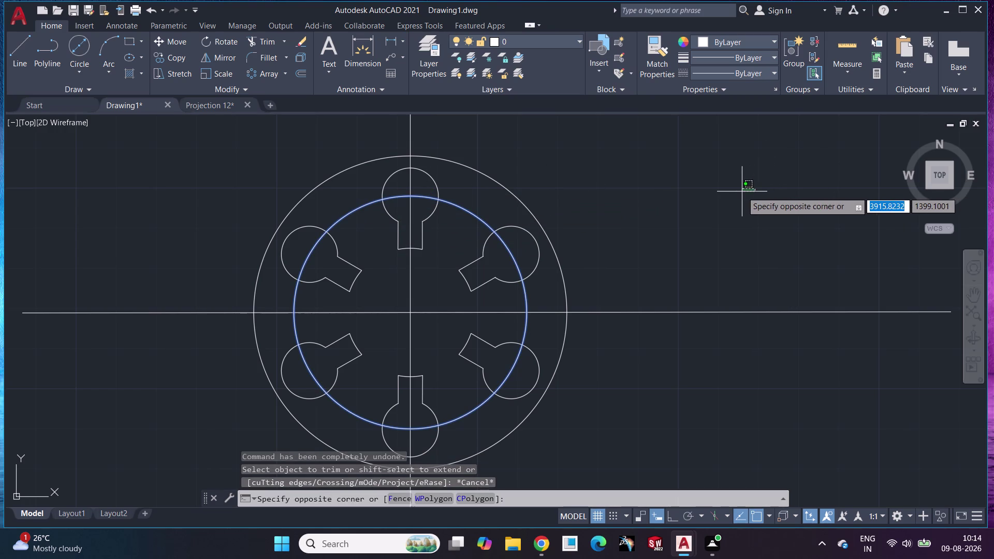
key(Escape)
key(Escape)
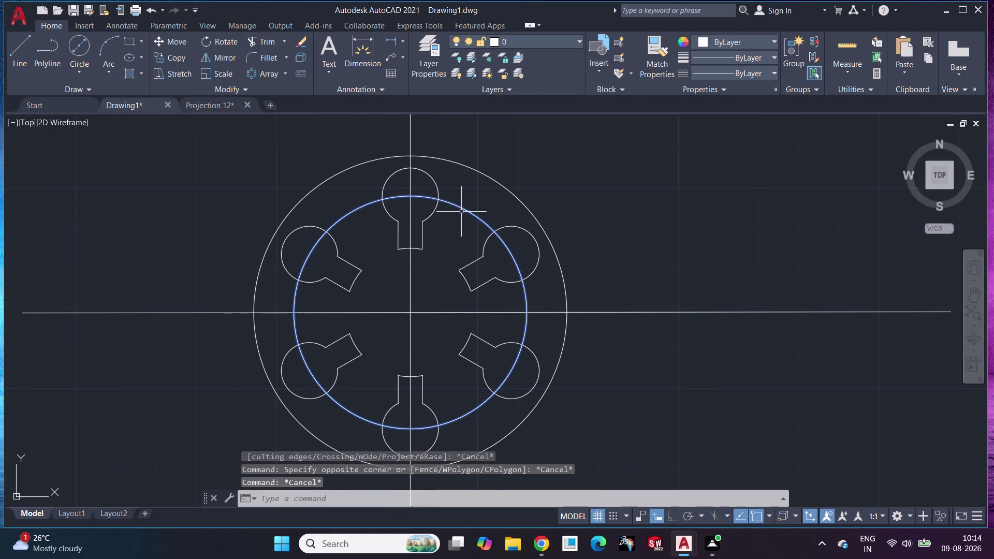
click(461, 212)
click(467, 214)
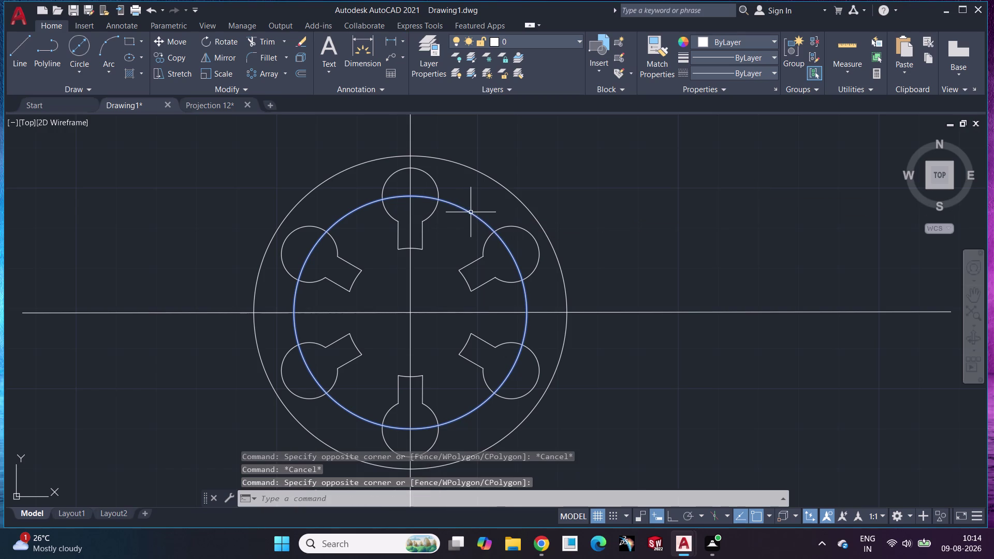
click(473, 217)
key(Escape)
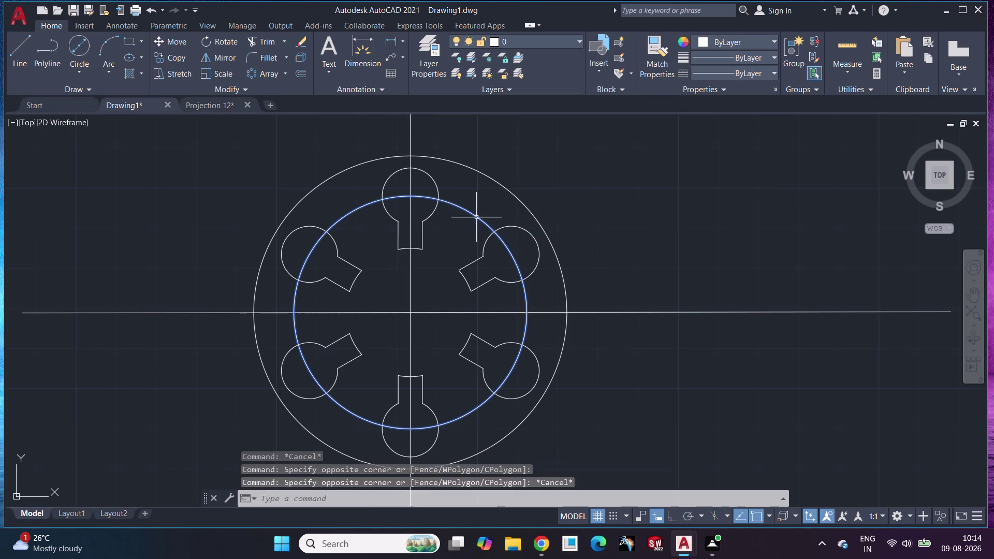
click(477, 217)
key(Escape)
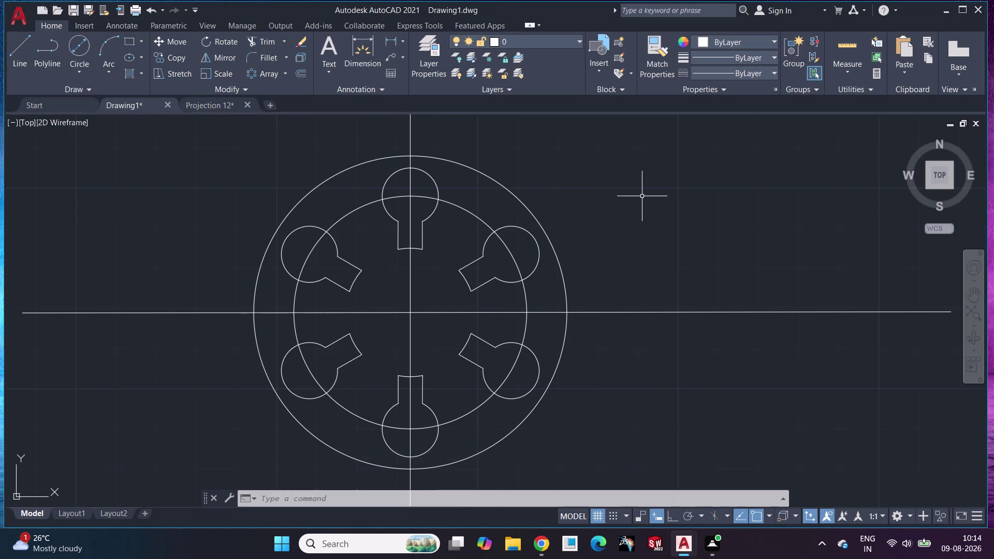
Draw a diameter-22 circle centred on the centre-line intersection.
scroll(down, 3)
scroll(up, 3)
middle_drag(602, 211, 602, 234)
scroll(down, 3)
middle_drag(600, 234, 513, 254)
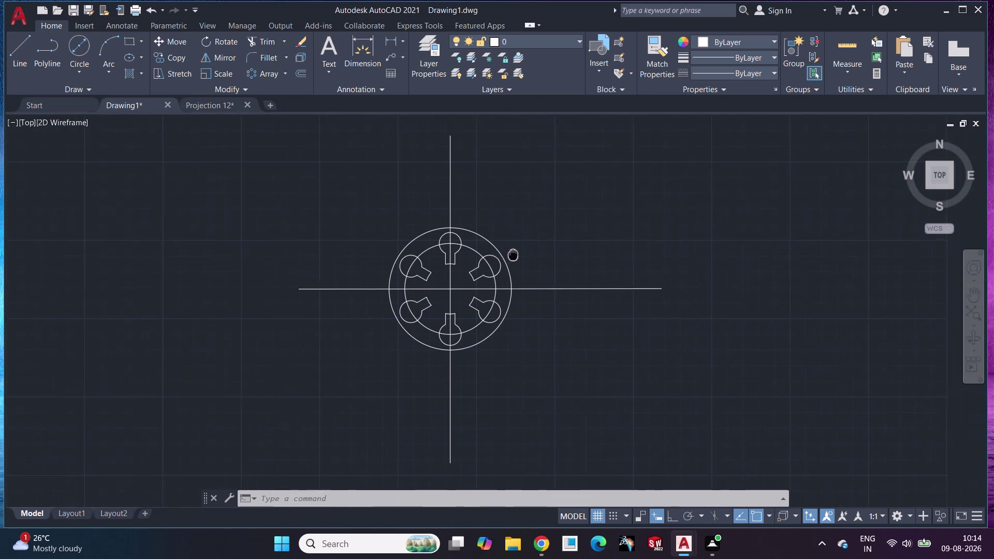
middle_drag(512, 254, 466, 283)
scroll(up, 3)
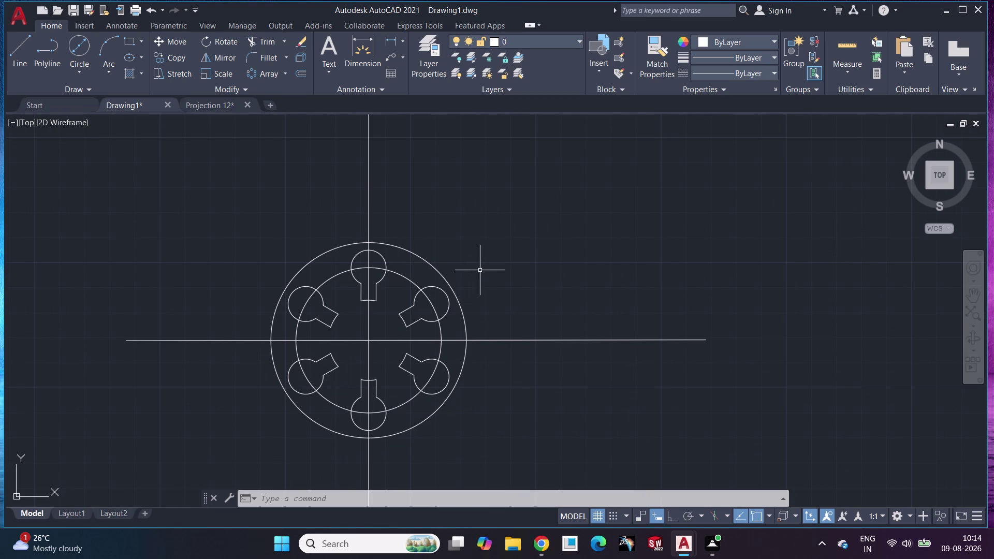
scroll(down, 3)
scroll(up, 3)
middle_drag(411, 313, 588, 225)
scroll(down, 3)
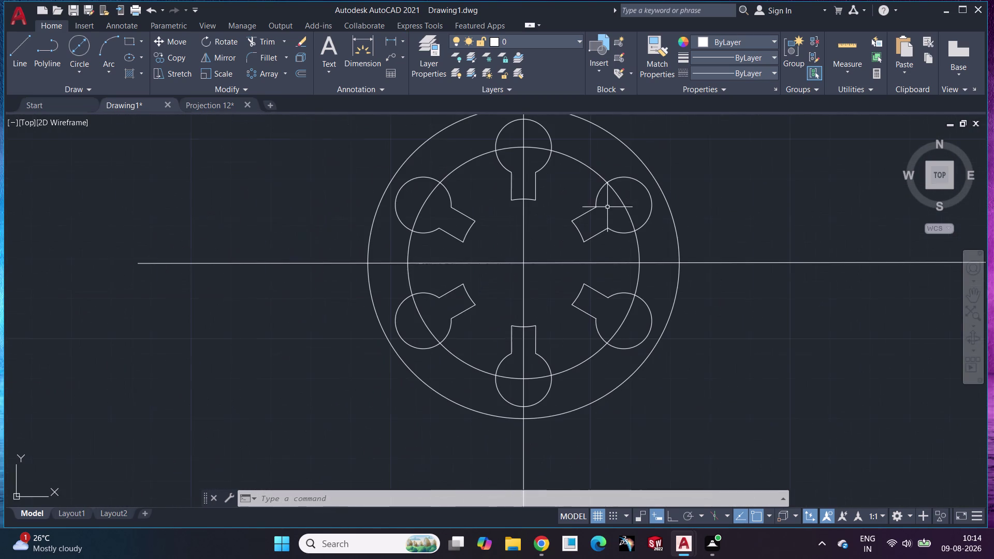
click(85, 49)
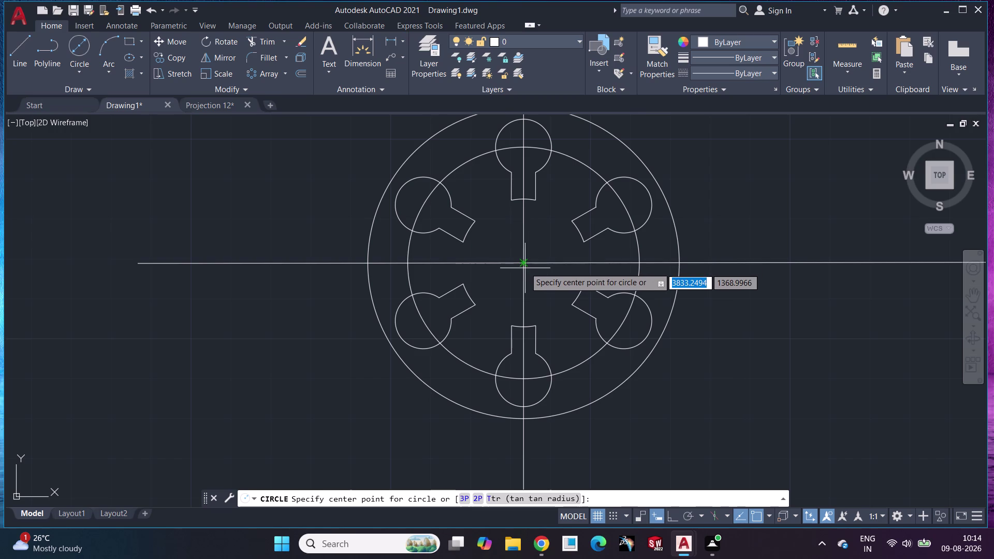
click(526, 264)
text(22)
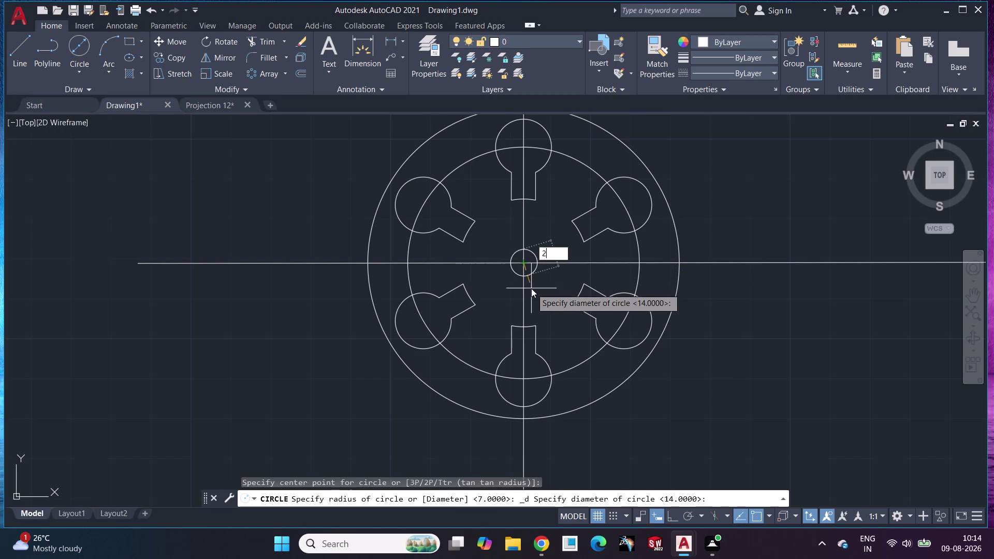
key(Return)
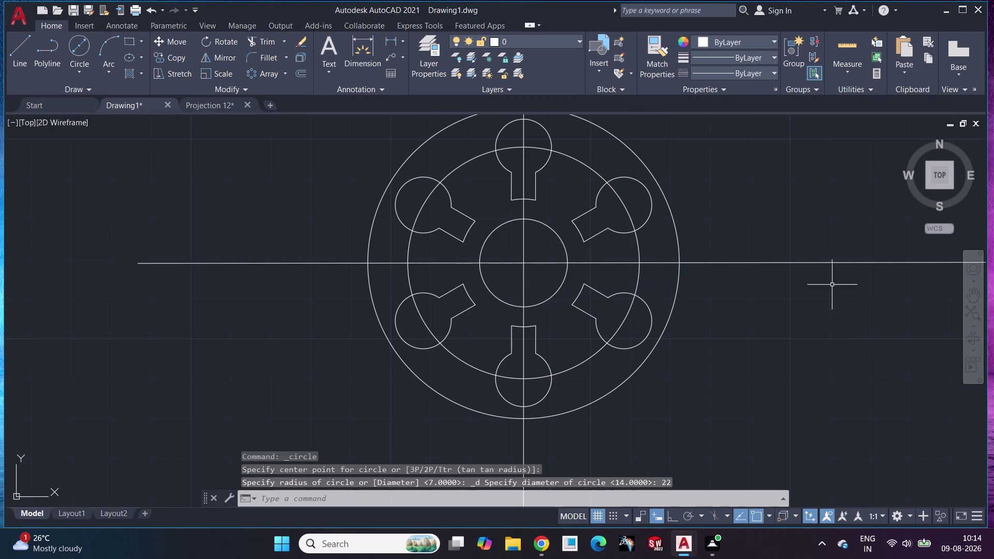